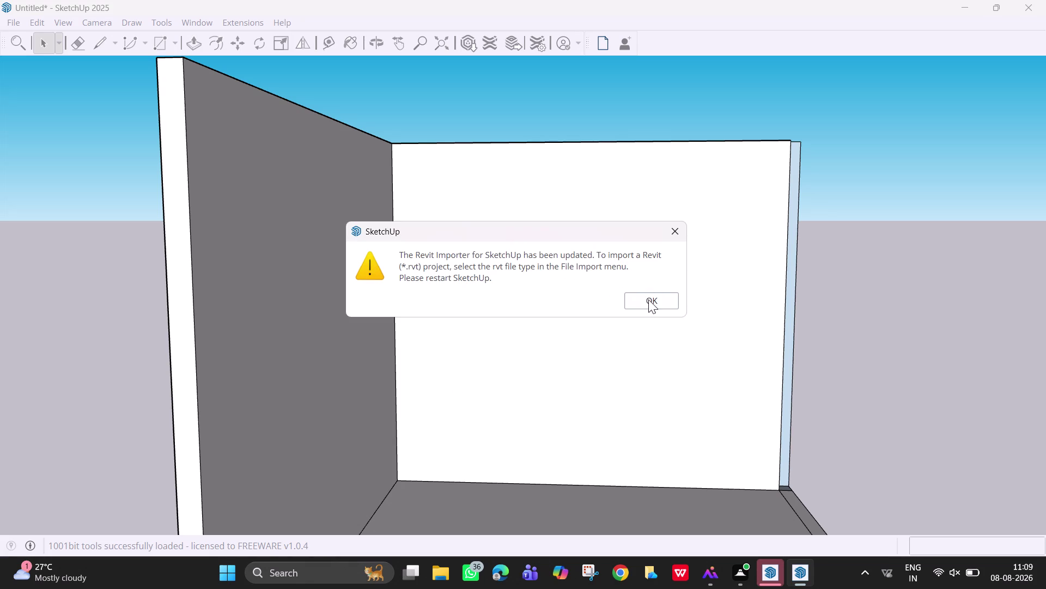
Decline the LibFredo6 download prompt and acknowledge the Revit Importer update notice.
click(662, 304)
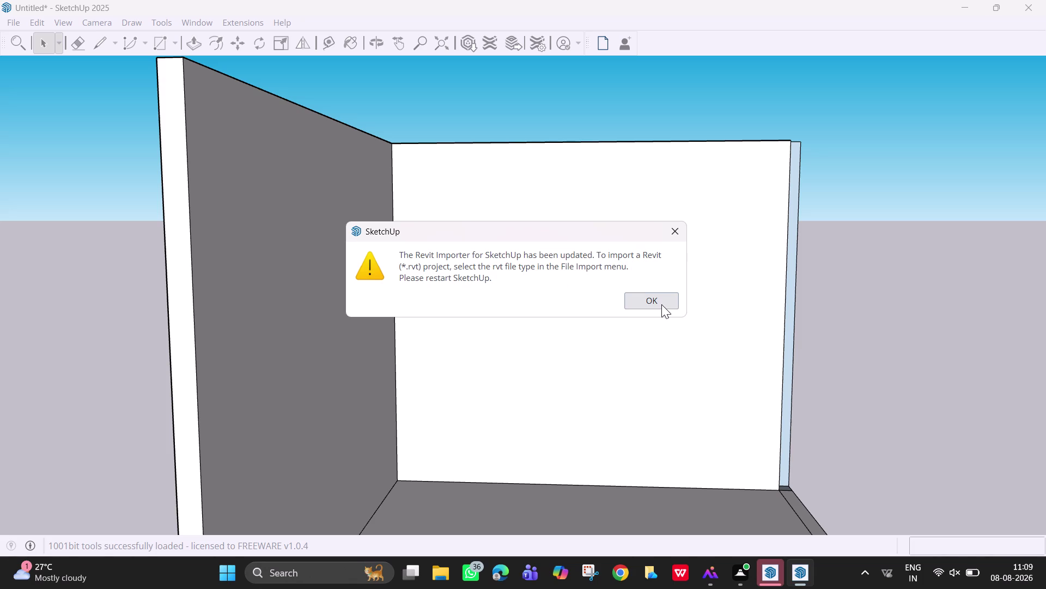
middle_drag(724, 281, 722, 382)
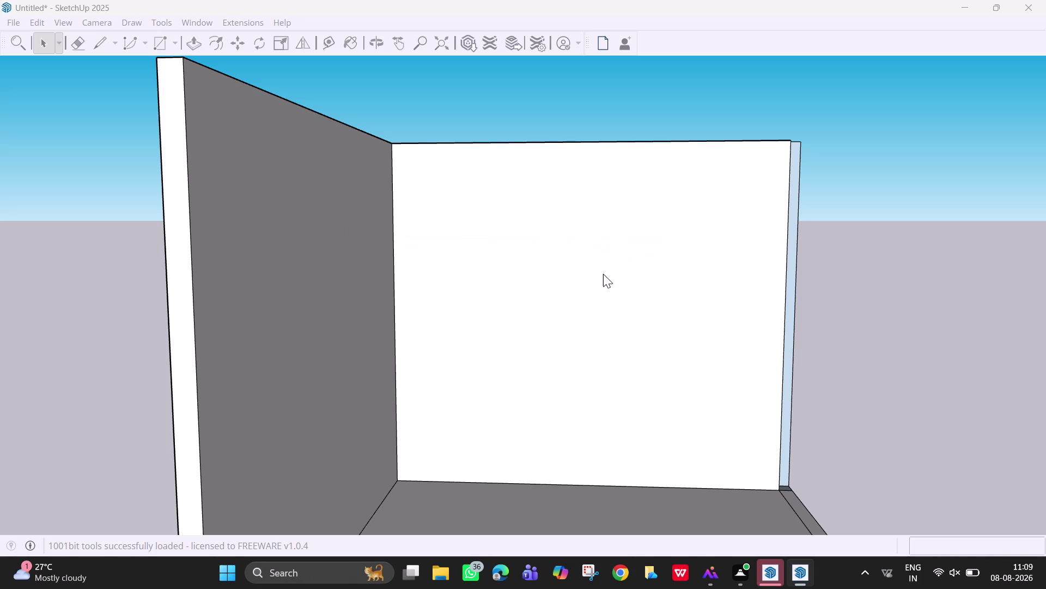
Orbit to face the back wall squarely and close the floating V-Ray Utilities toolbar.
scroll(down, 3)
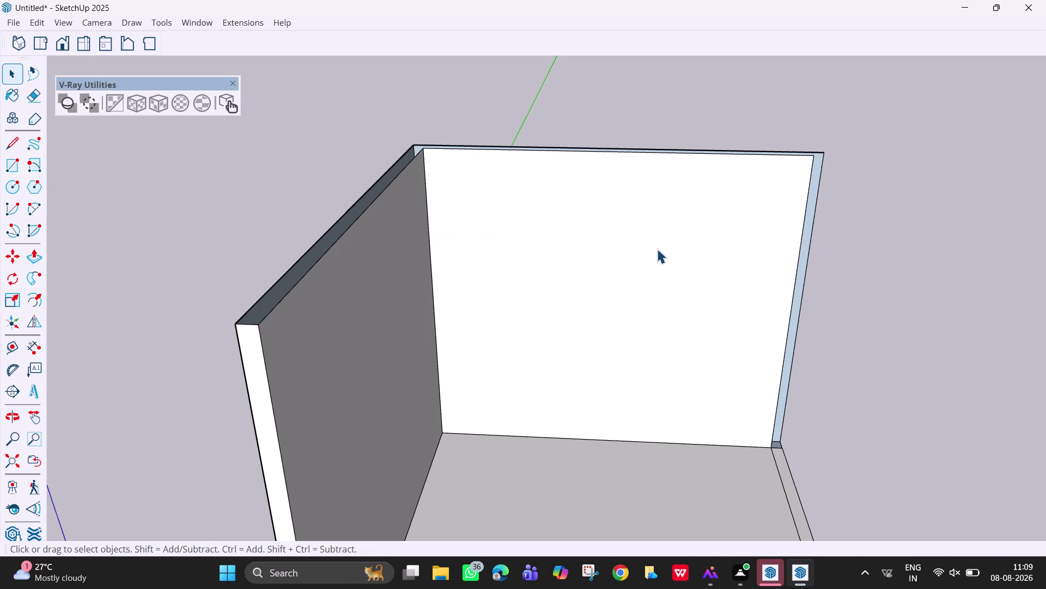
middle_drag(646, 323, 646, 244)
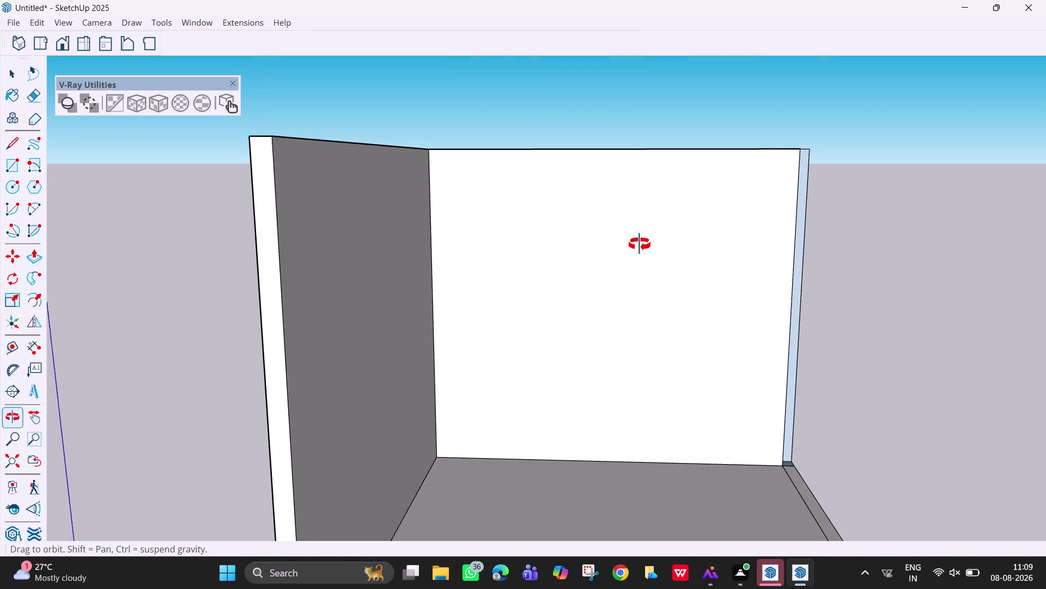
middle_drag(646, 244, 640, 244)
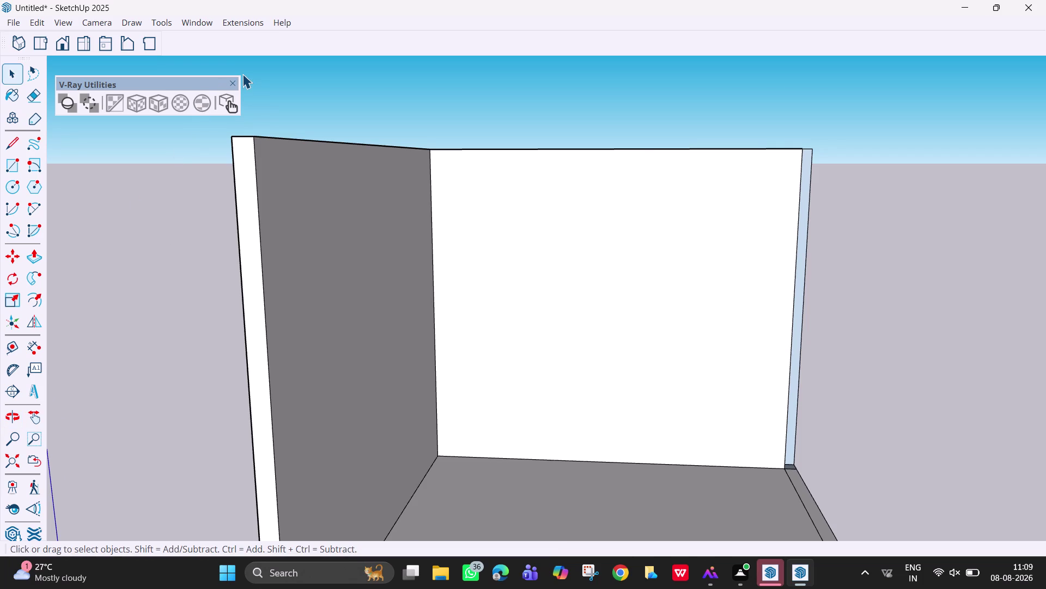
click(231, 82)
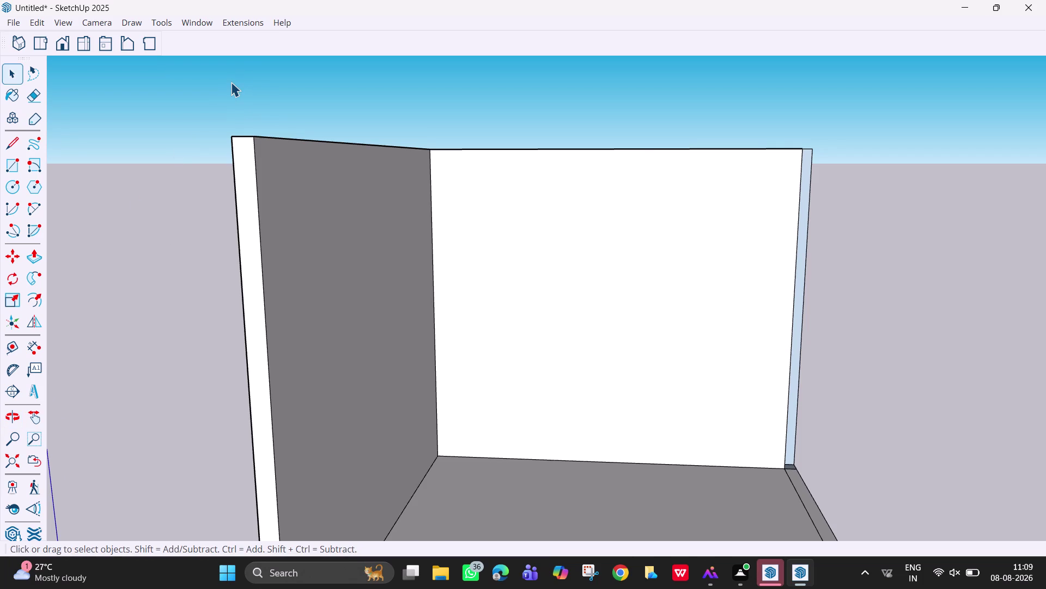
click(66, 22)
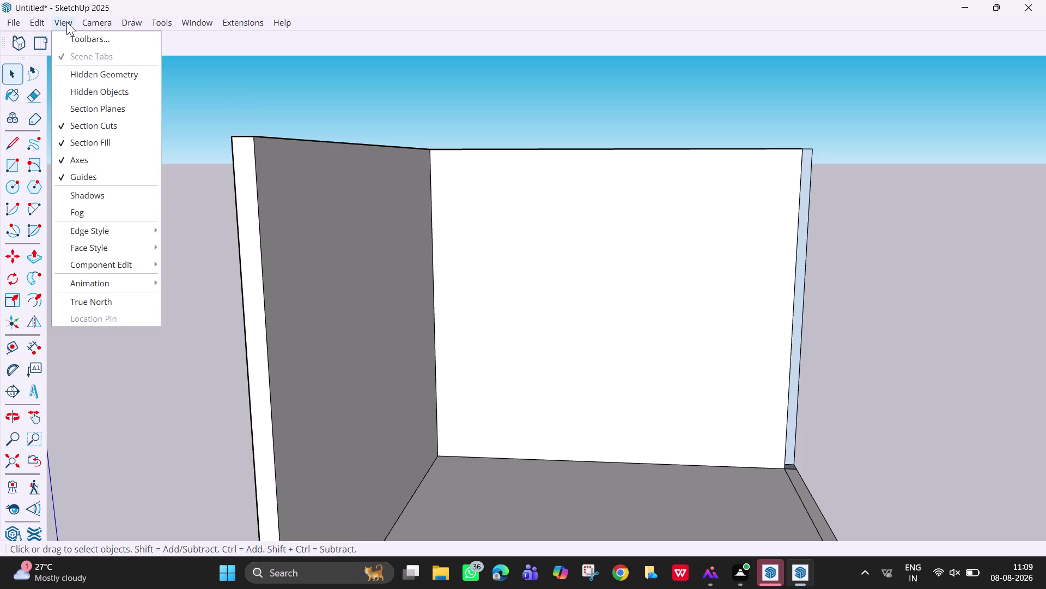
Uncheck Large Icons in the Toolbars dialog's Options so toolbars show small icons.
click(96, 45)
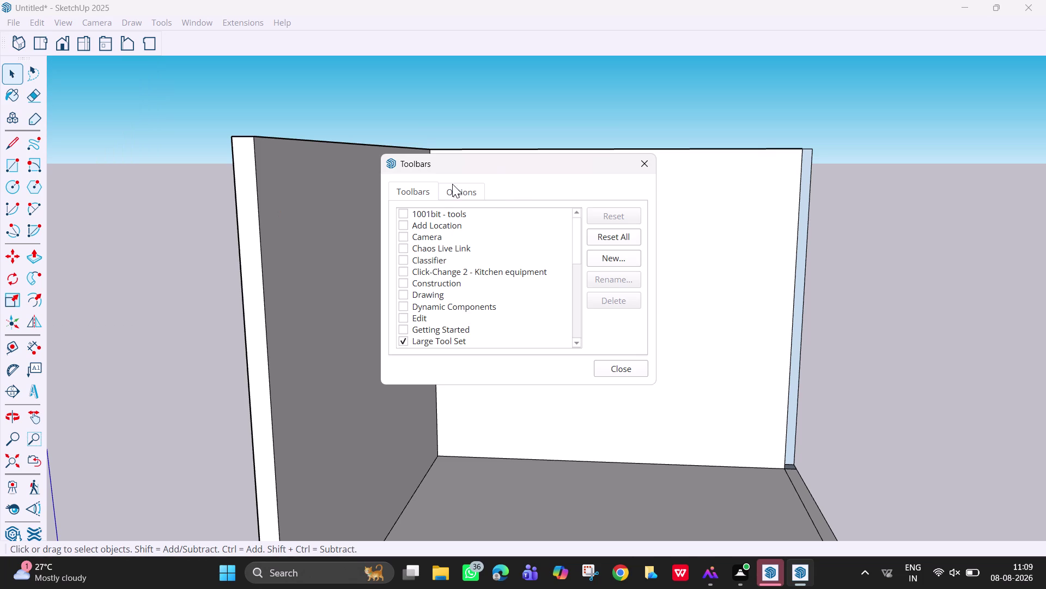
click(439, 185)
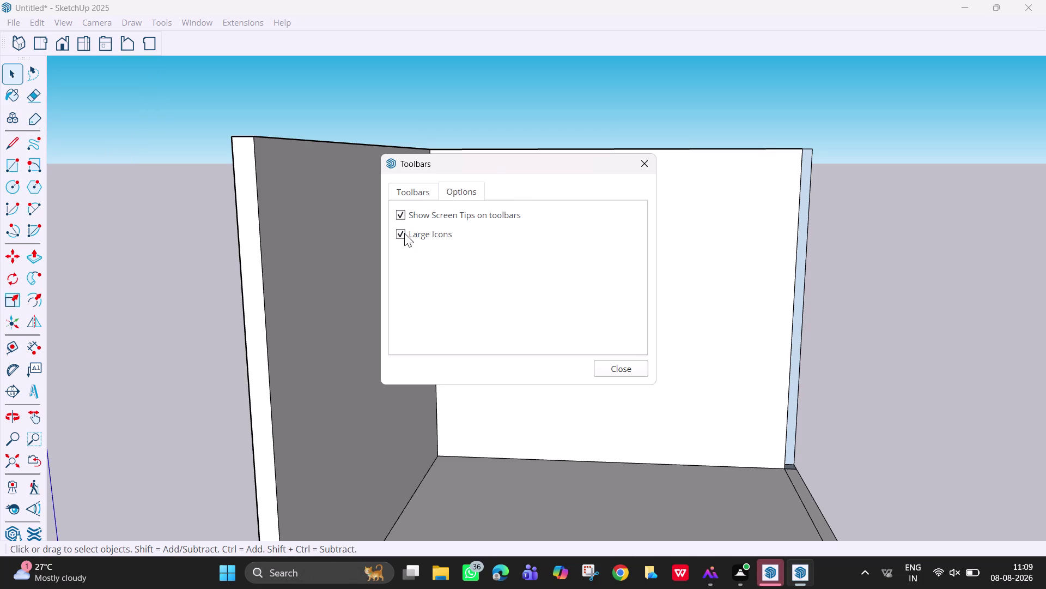
click(404, 232)
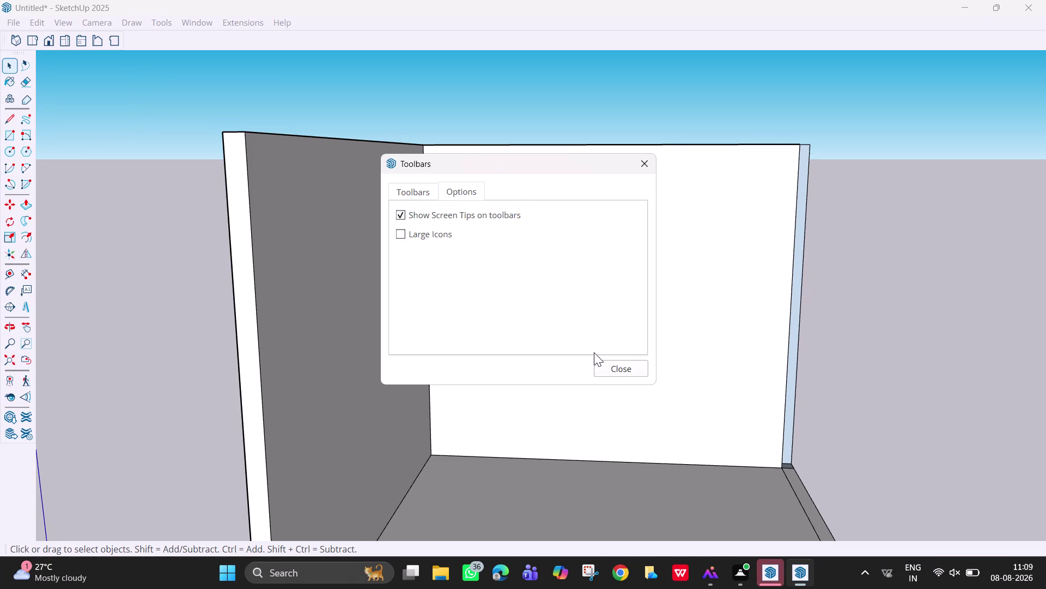
drag(622, 367, 631, 369)
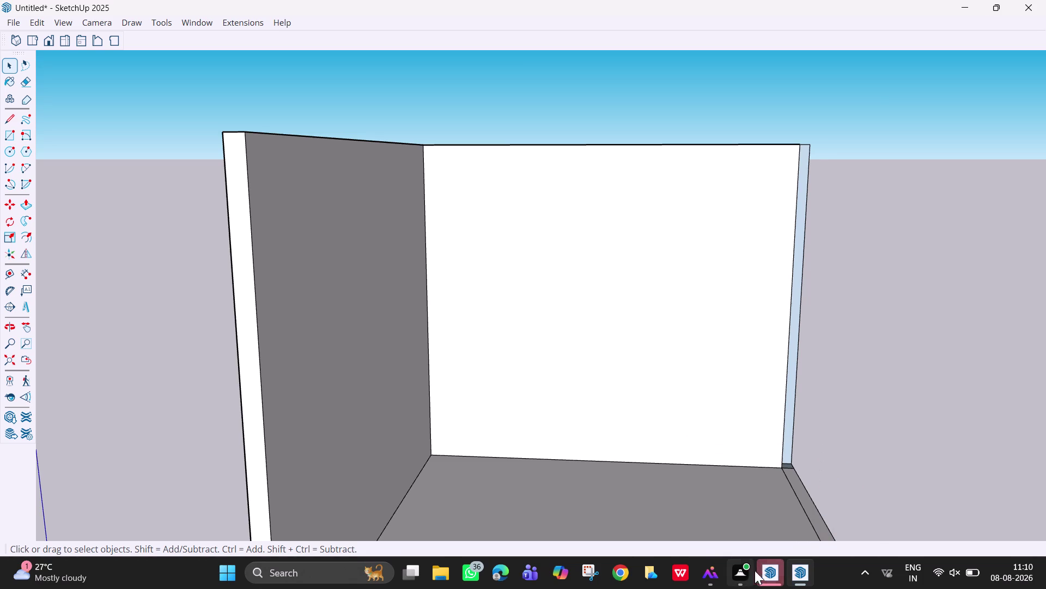
click(811, 456)
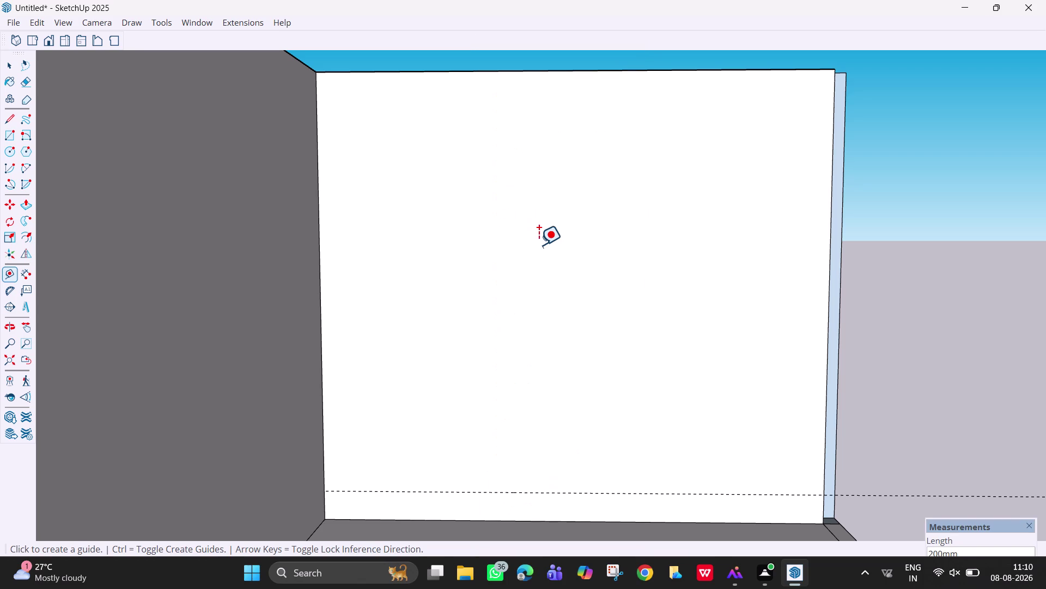
Reposition the Measurements box at the bottom of the window.
drag(992, 526, 998, 514)
click(998, 513)
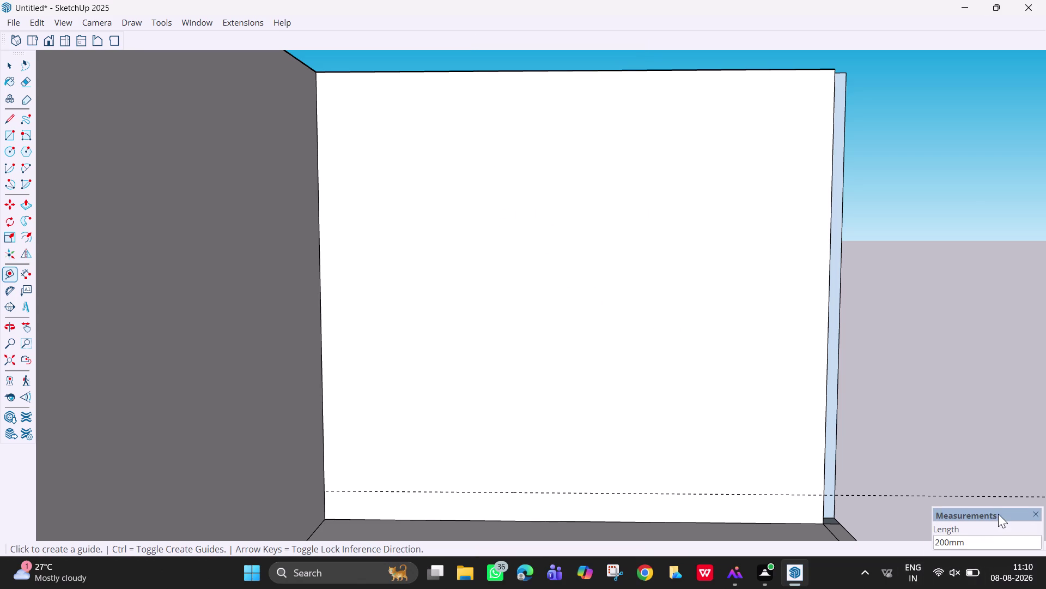
drag(930, 526, 854, 526)
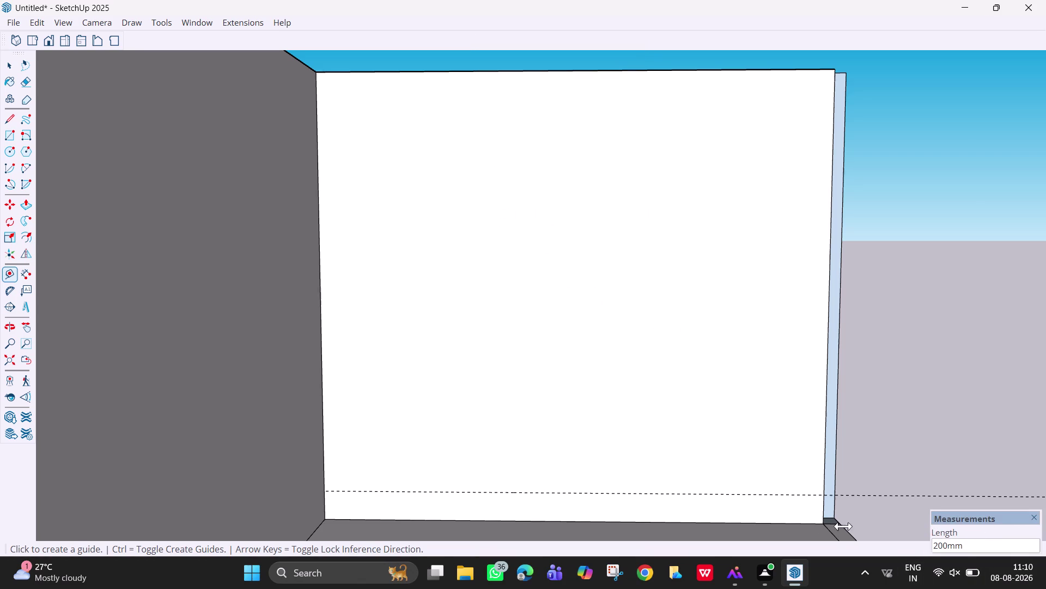
drag(854, 526, 797, 530)
drag(976, 514, 977, 519)
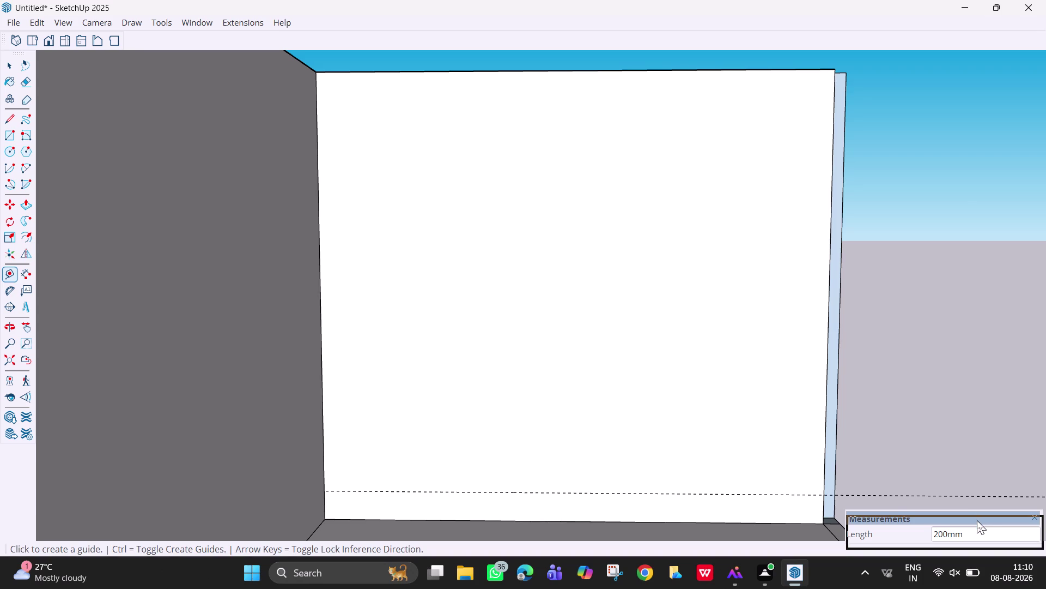
drag(977, 520, 978, 524)
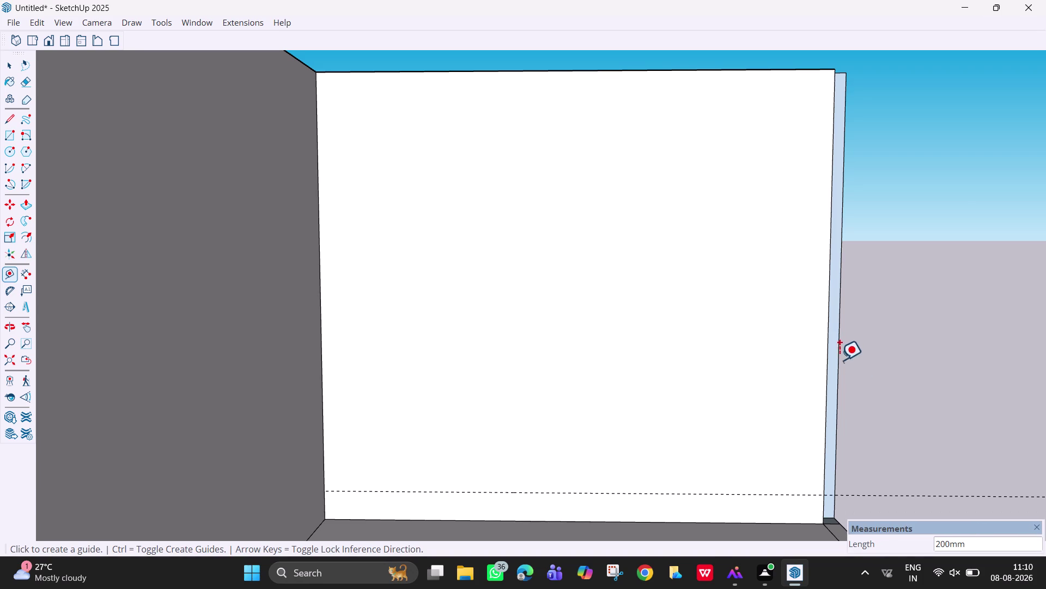
key(Escape)
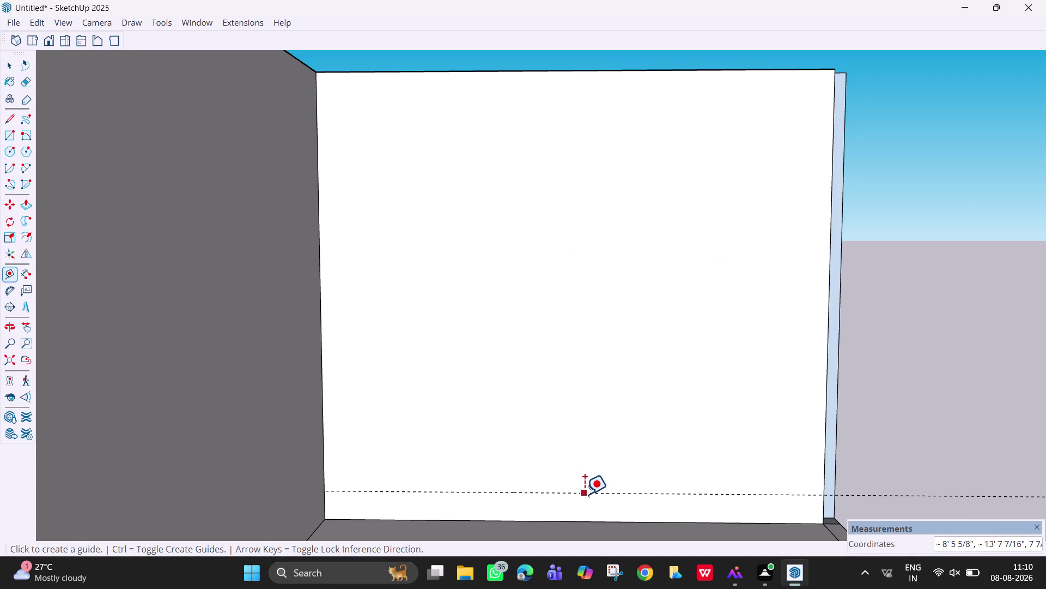
Erase the 200mm guide and place a new guide 150 mm above the bottom edge.
key(space)
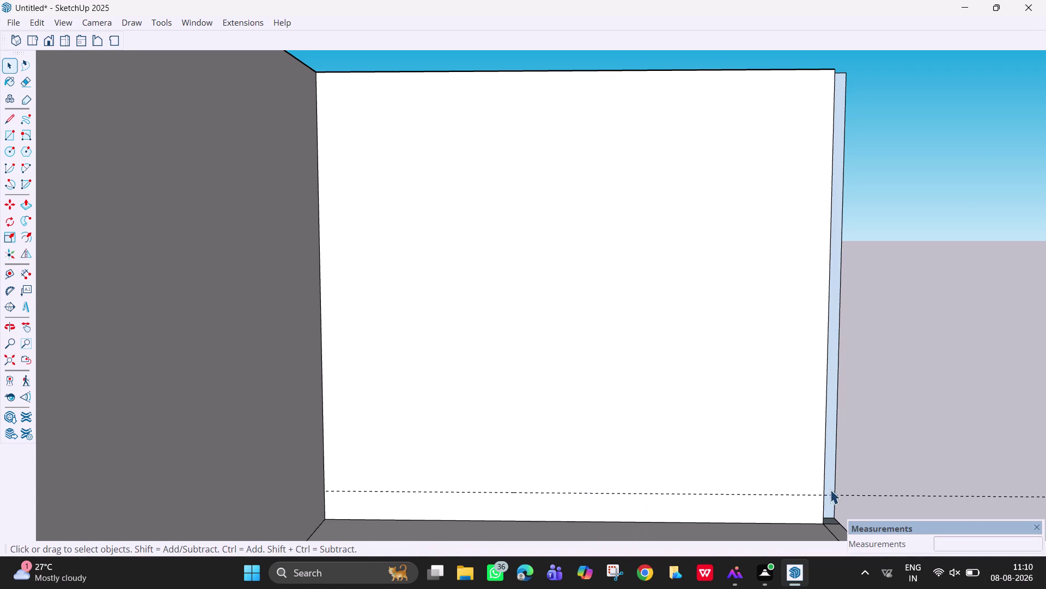
key(e)
drag(858, 498, 887, 458)
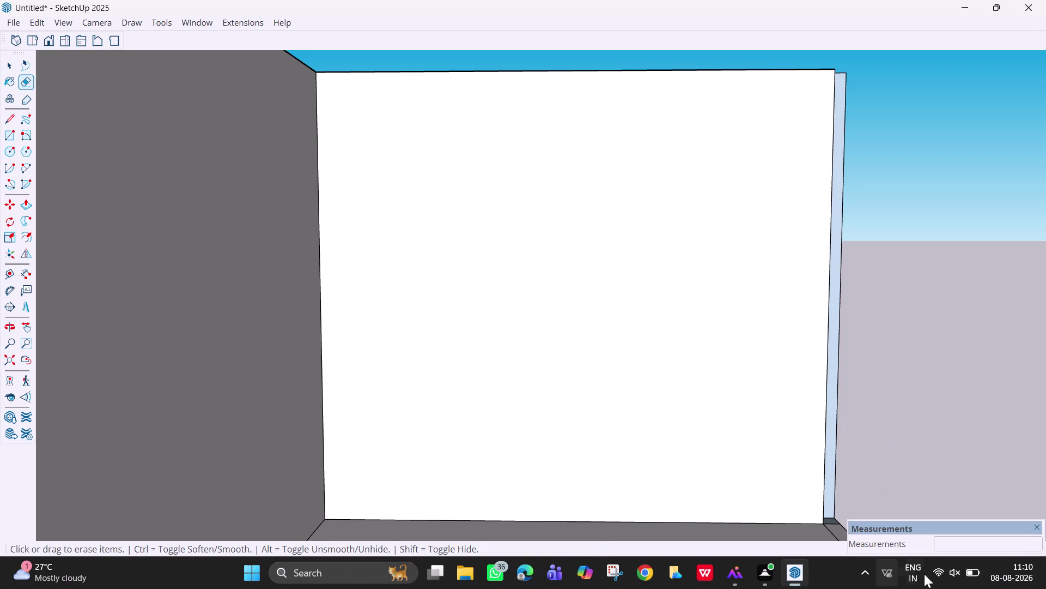
key(t)
click(630, 519)
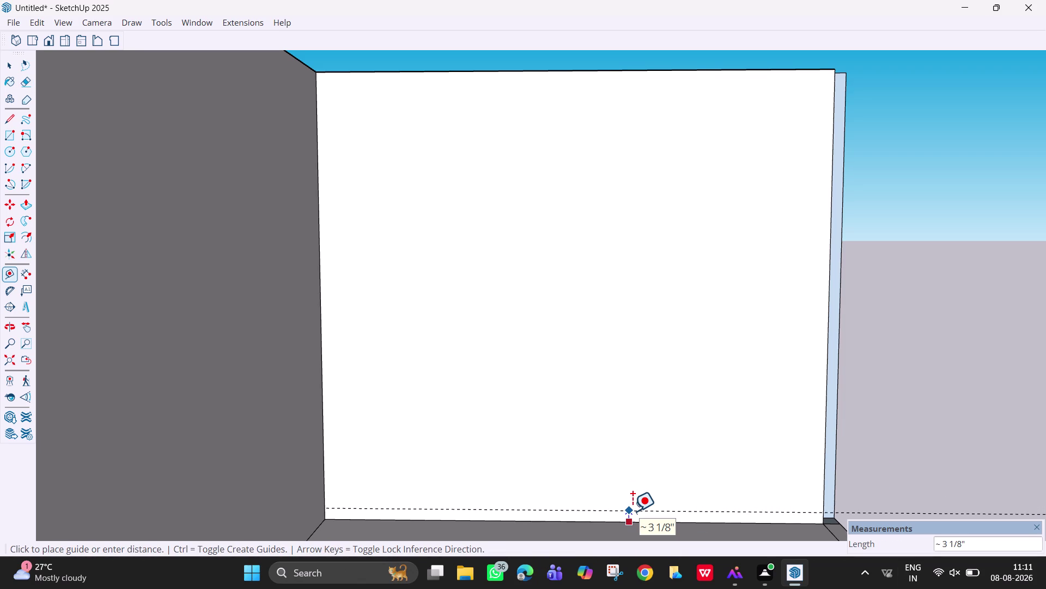
text(150)
text(mm)
key(Return)
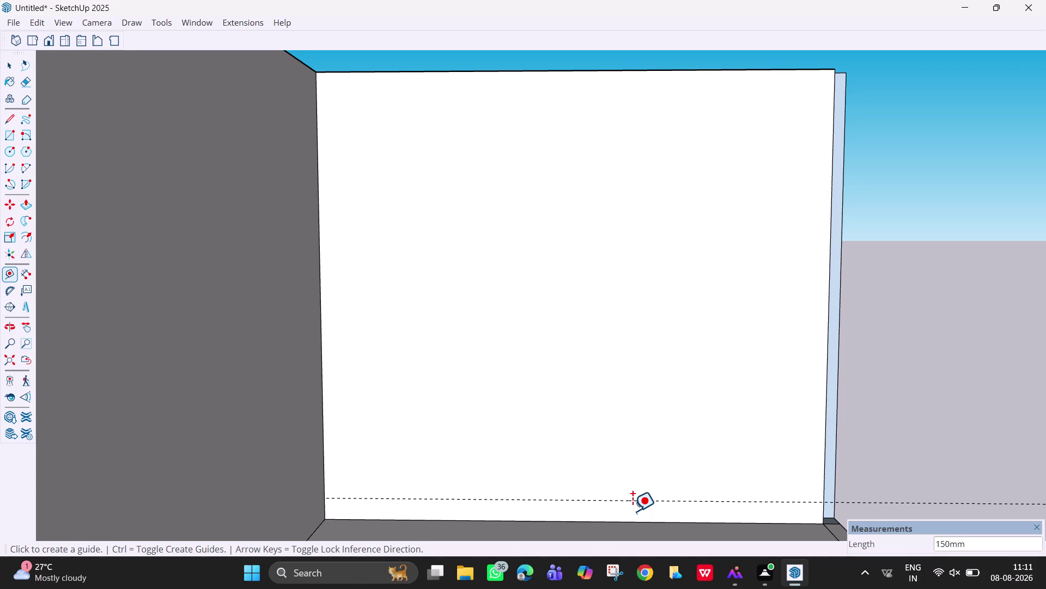
scroll(down, 3)
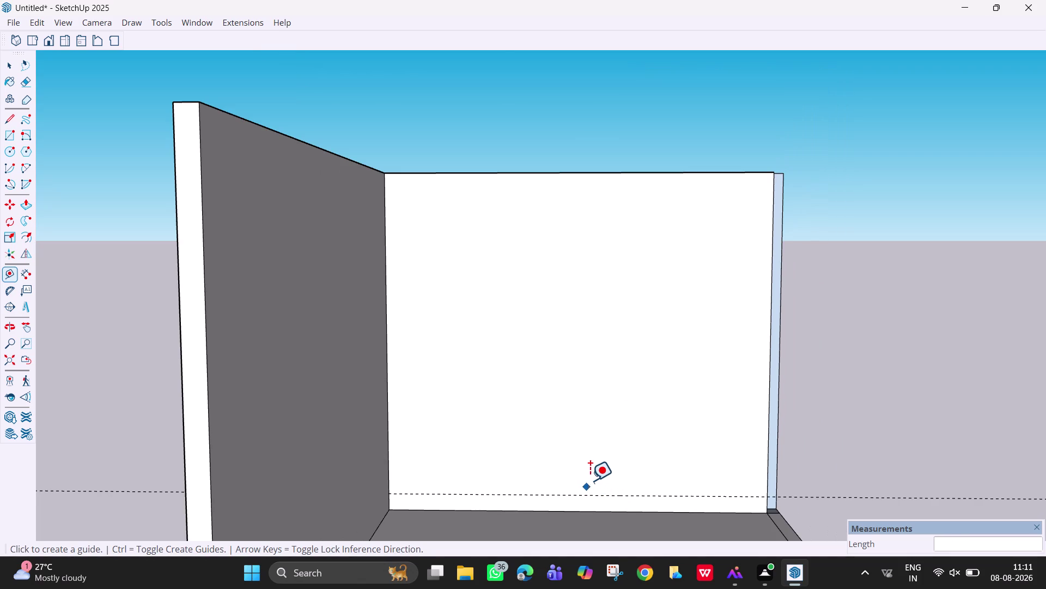
Erase the 150 mm guide and add guides at 100 mm and 50 mm above that.
key(Escape)
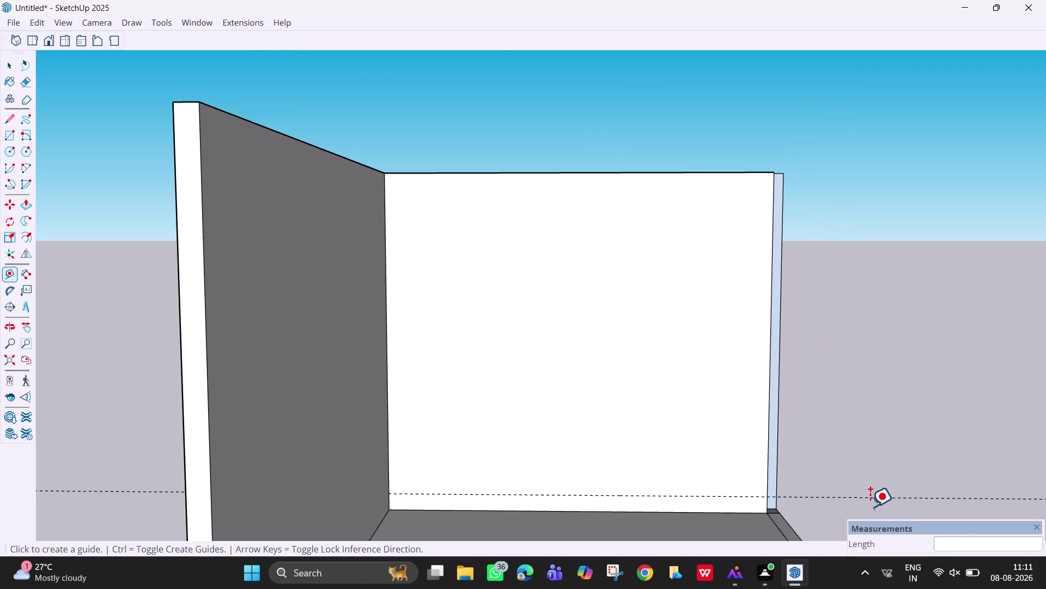
key(e)
drag(868, 491, 874, 503)
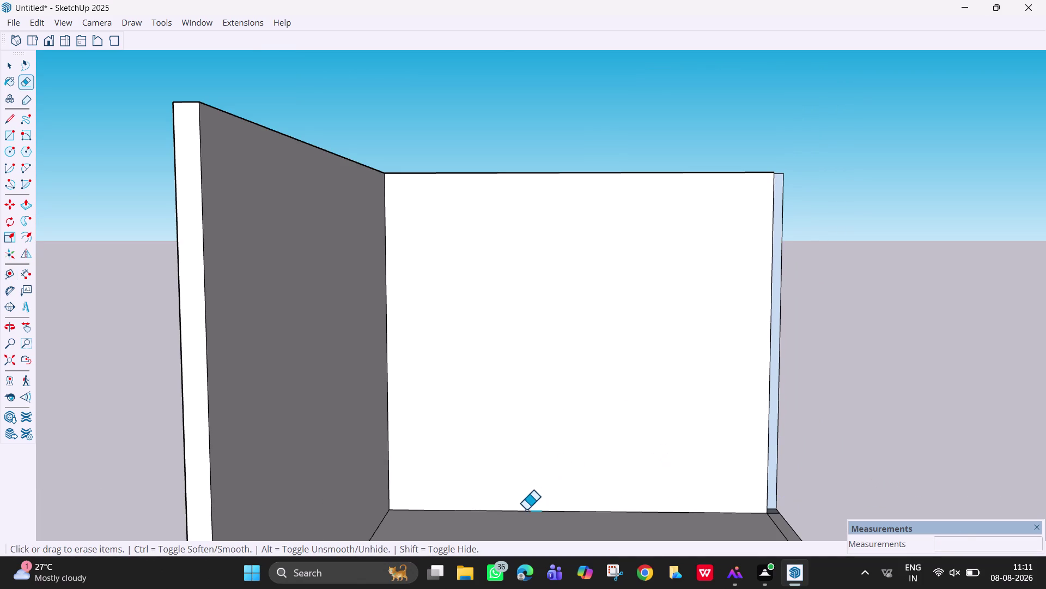
key(t)
click(549, 512)
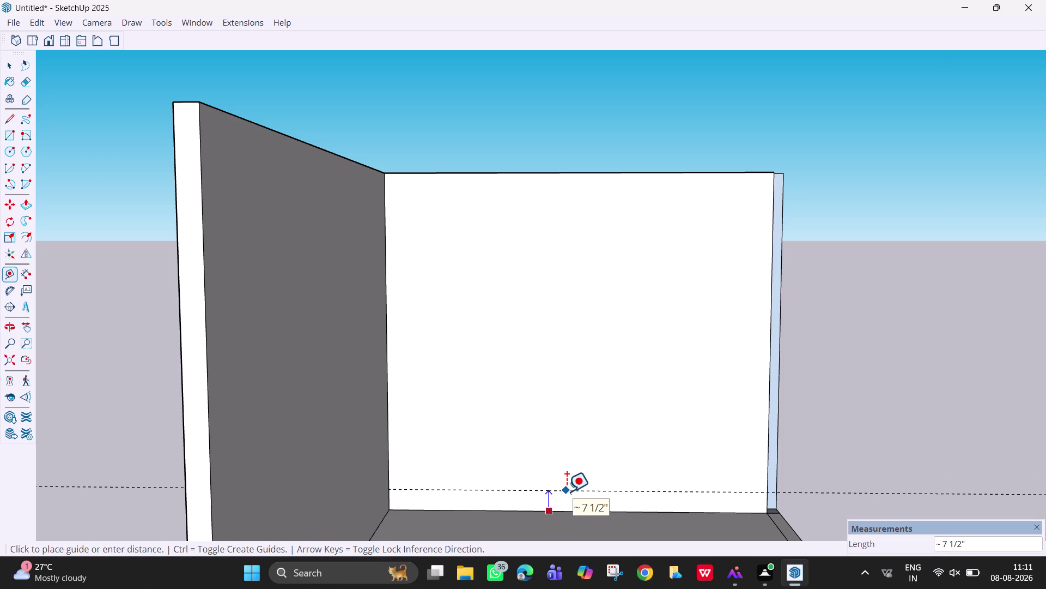
text(100)
text(mm)
key(Return)
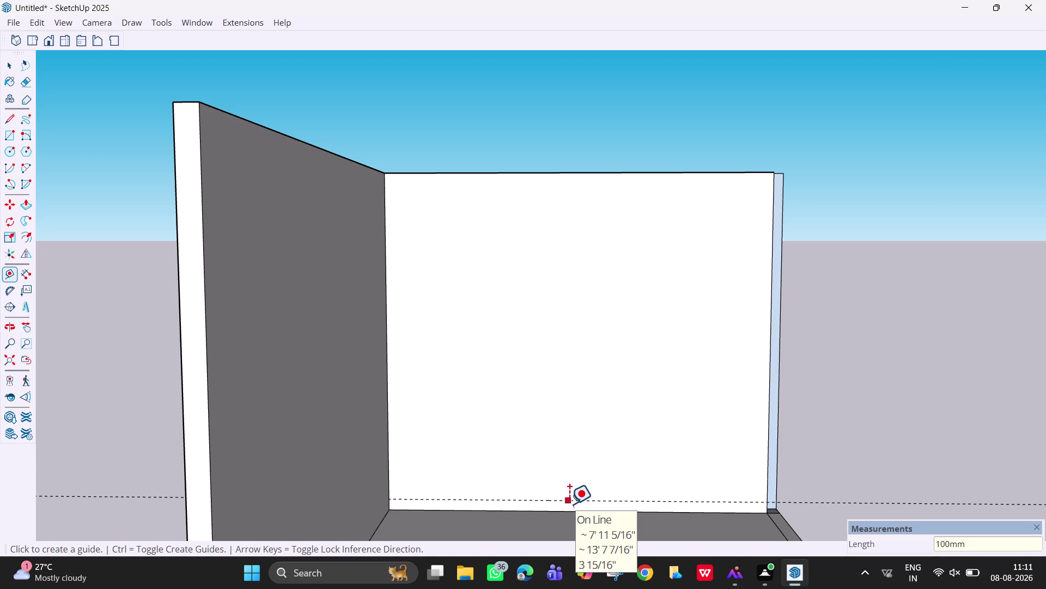
click(569, 503)
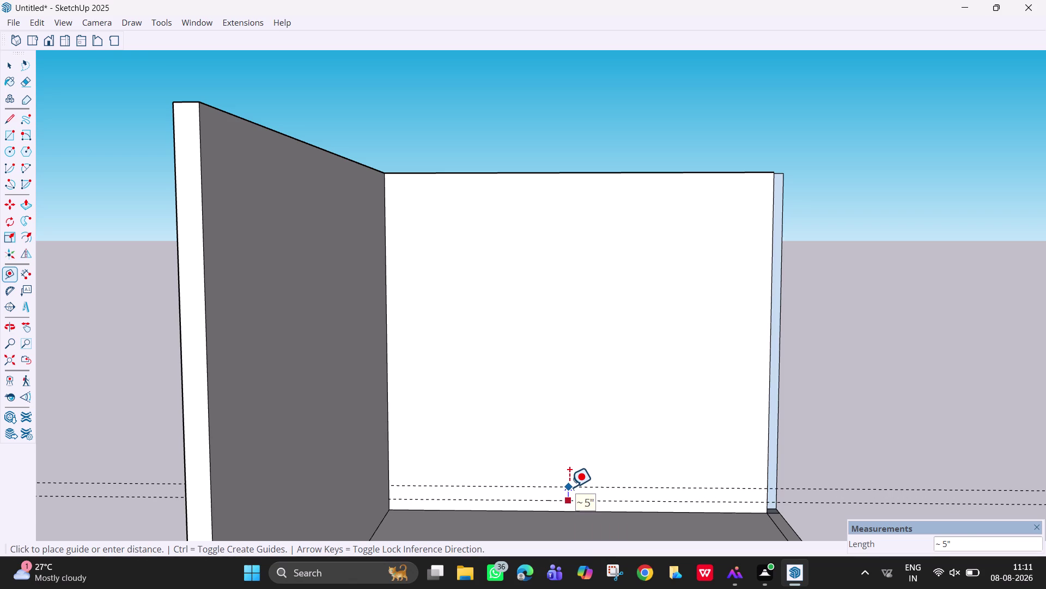
text(50mm)
key(Return)
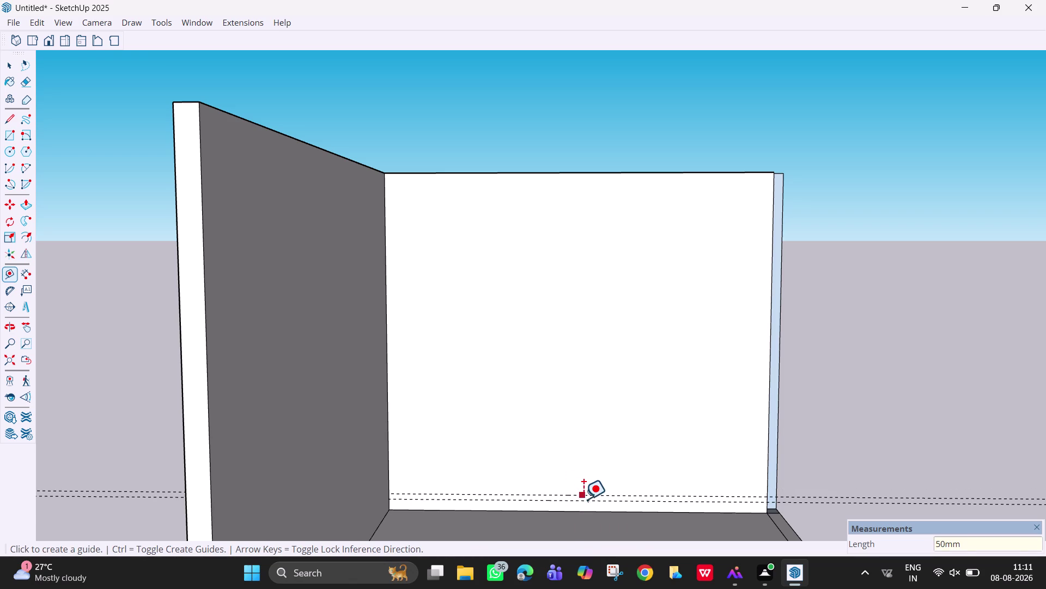
Add a guide 2' above the low pair and another 50 mm above it.
click(577, 495)
text(2)
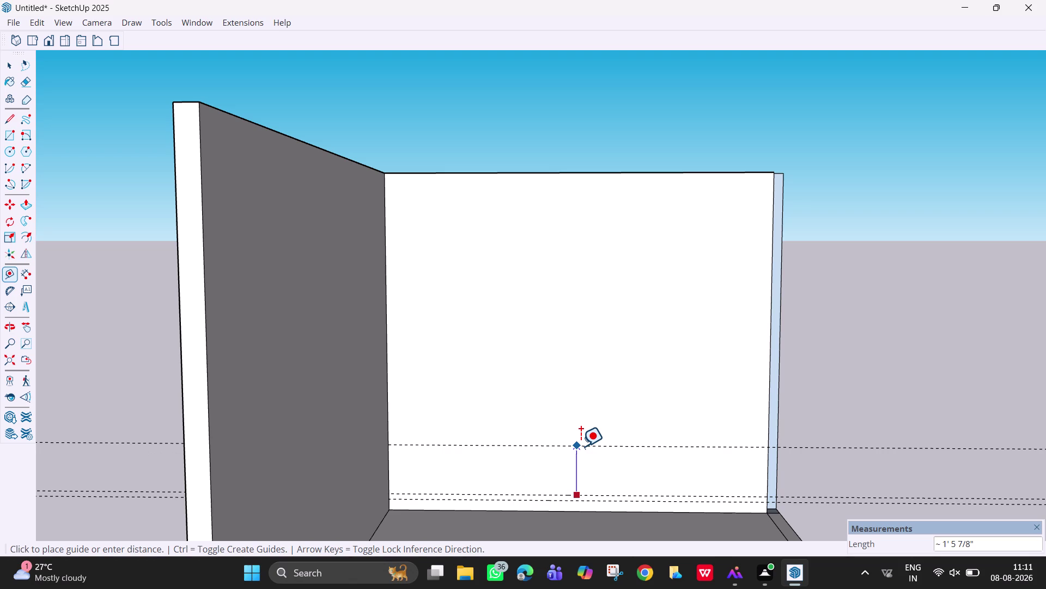
text(')
key(Return)
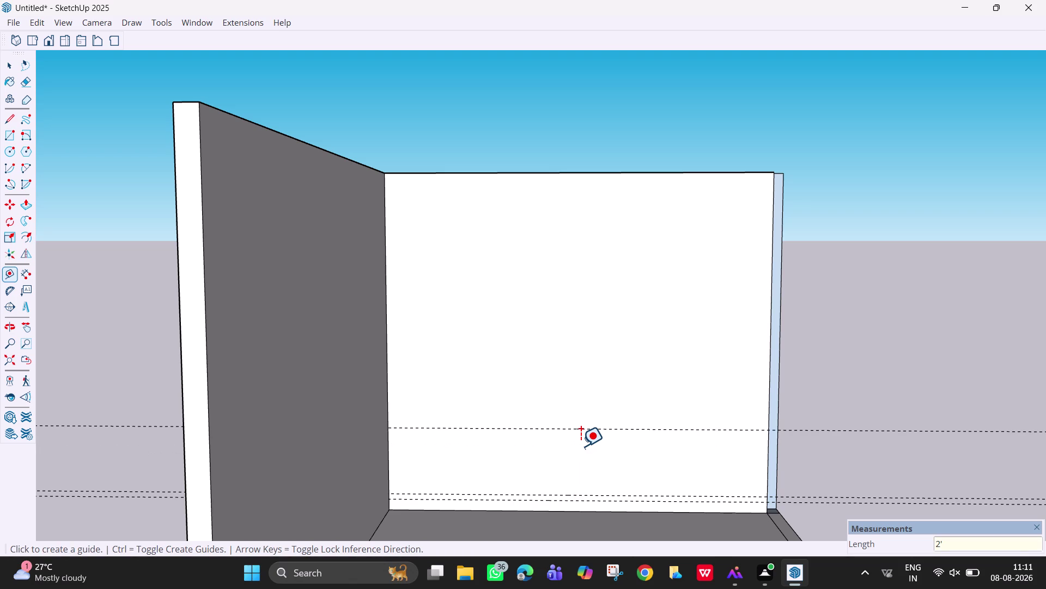
click(581, 427)
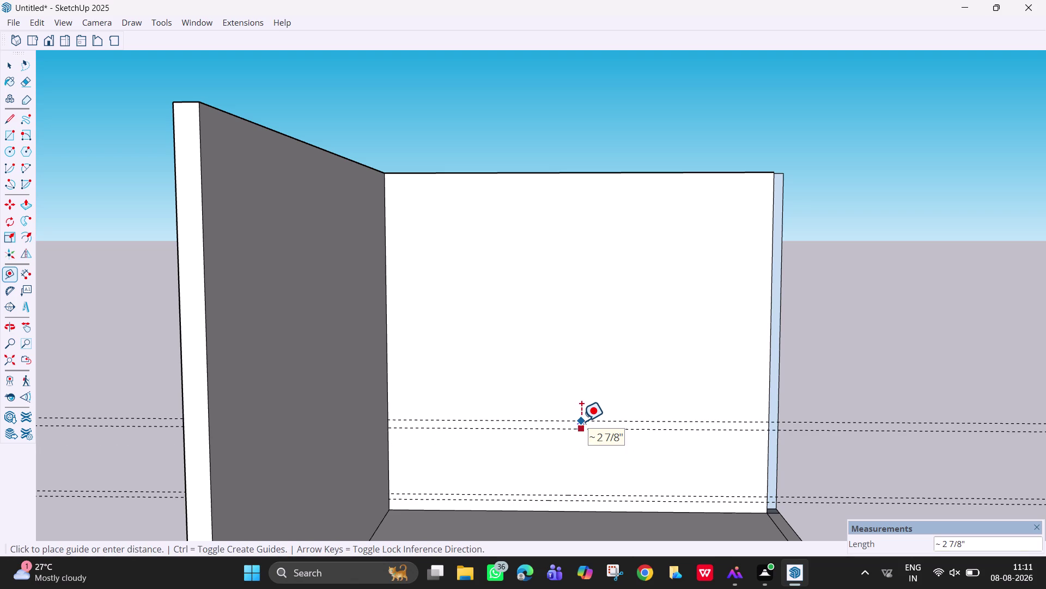
text(50)
text(mm)
key(Return)
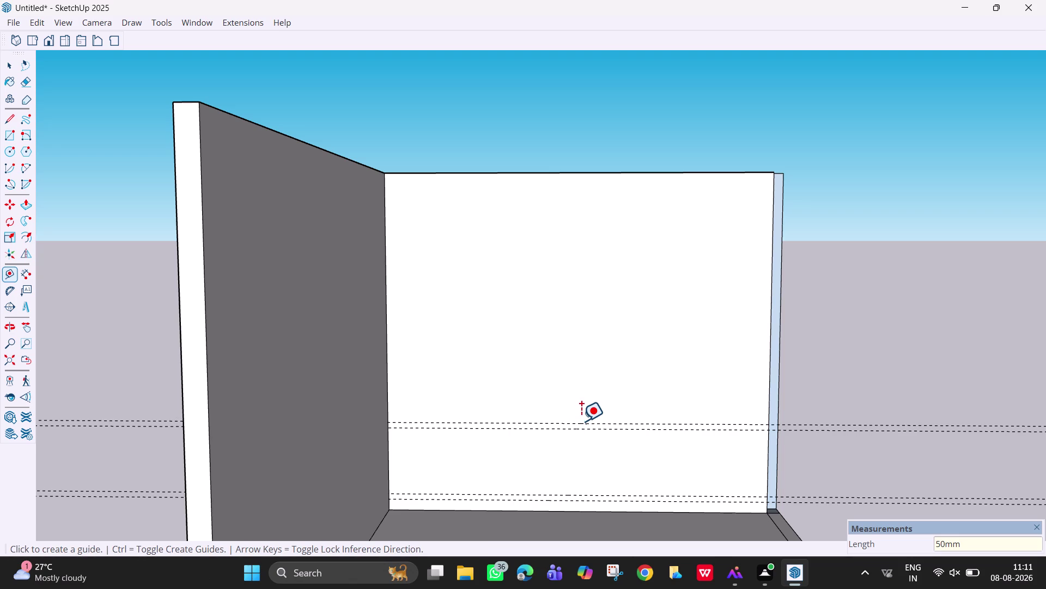
scroll(down, 3)
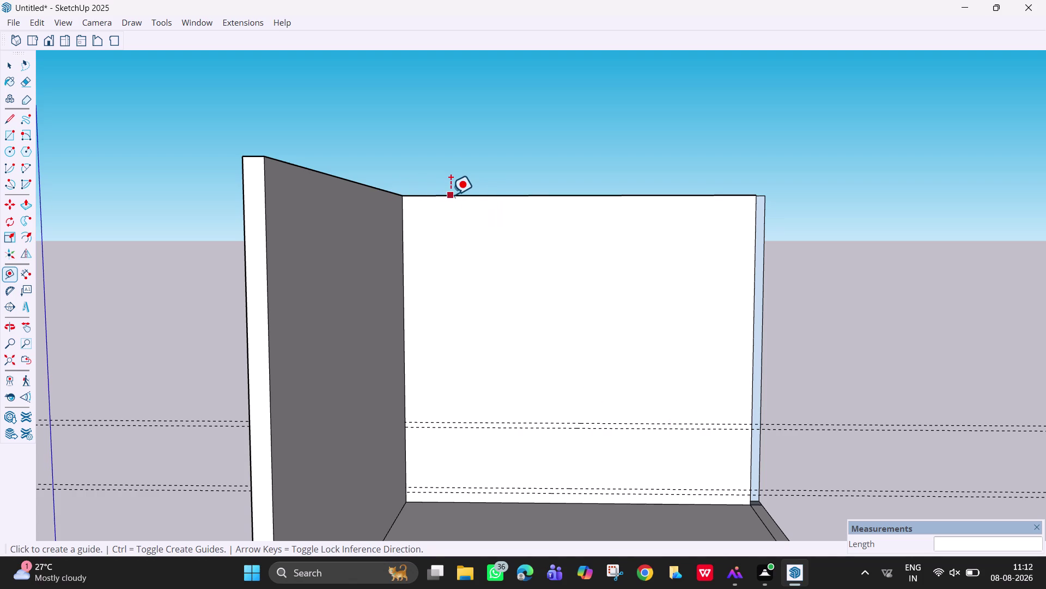
Place vertical guides 3' from the back wall's left edge and 5' beyond that.
click(406, 248)
text(3)
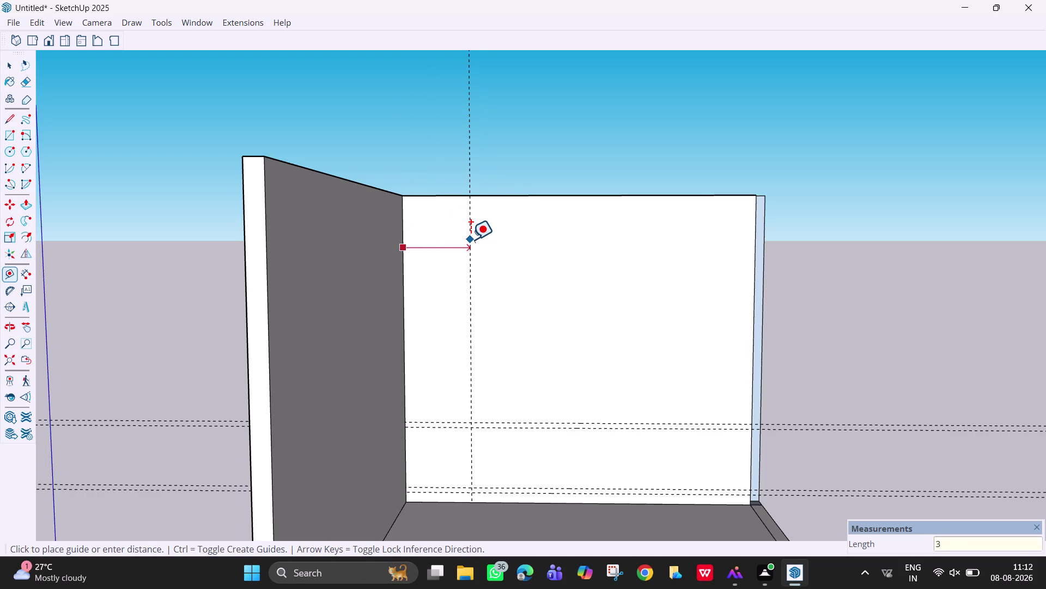
text(')
key(Return)
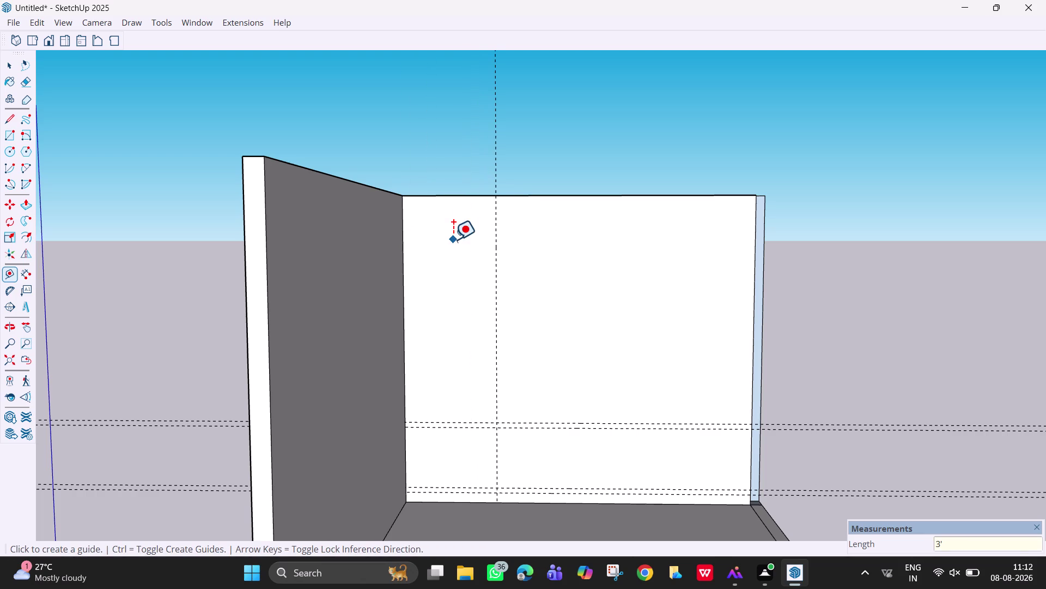
click(494, 225)
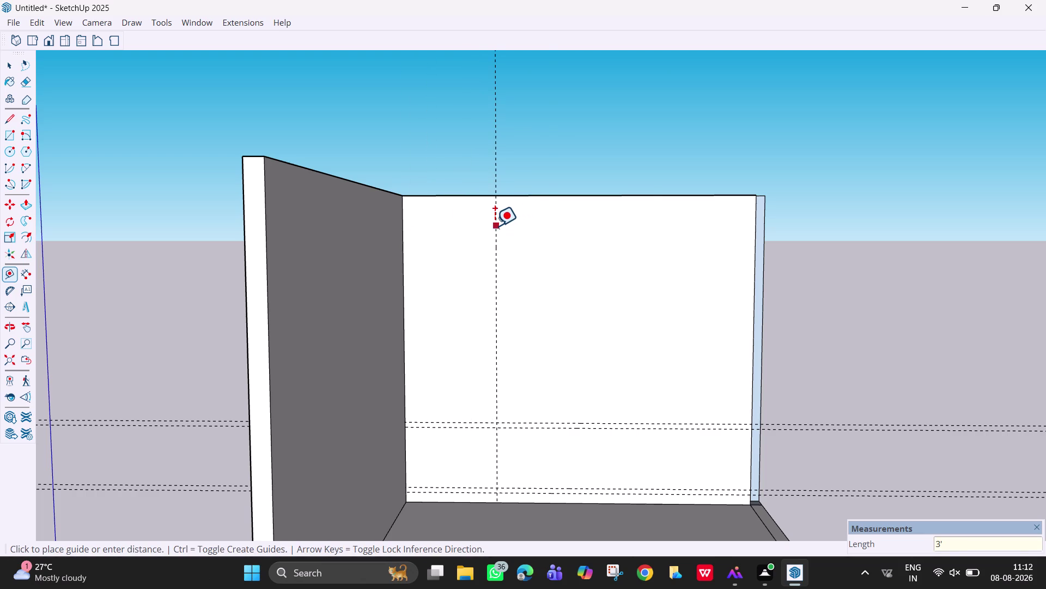
text(5)
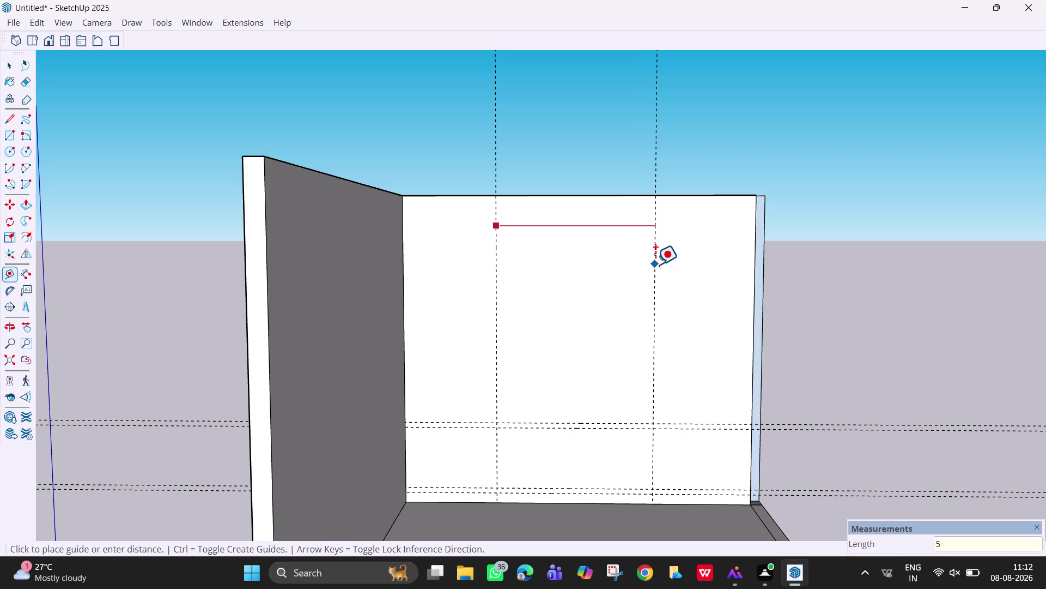
text(')
key(Return)
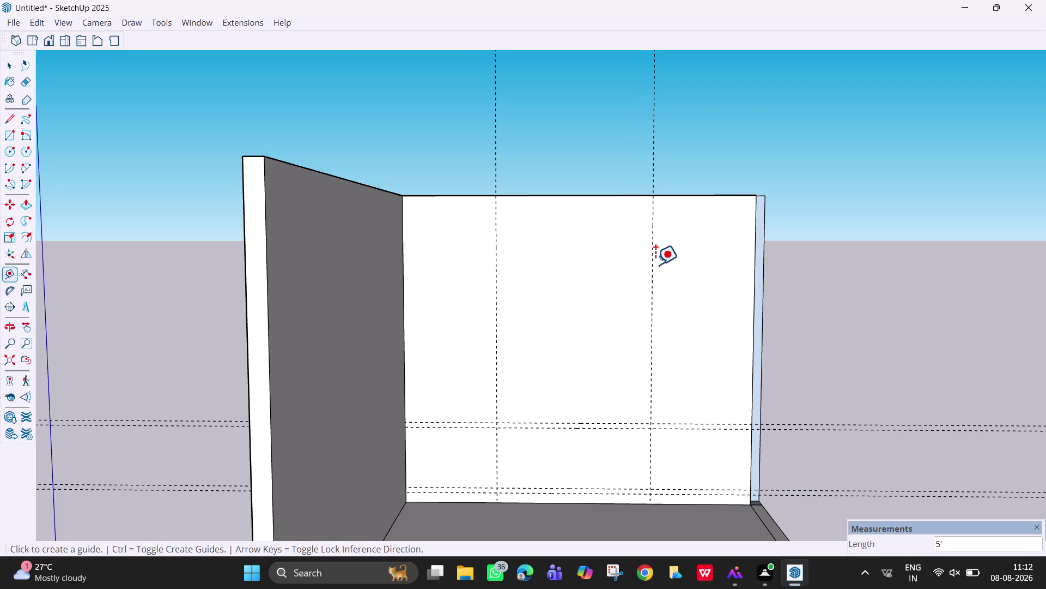
Erase the 5' vertical guide, keeping only the 3' one.
key(e)
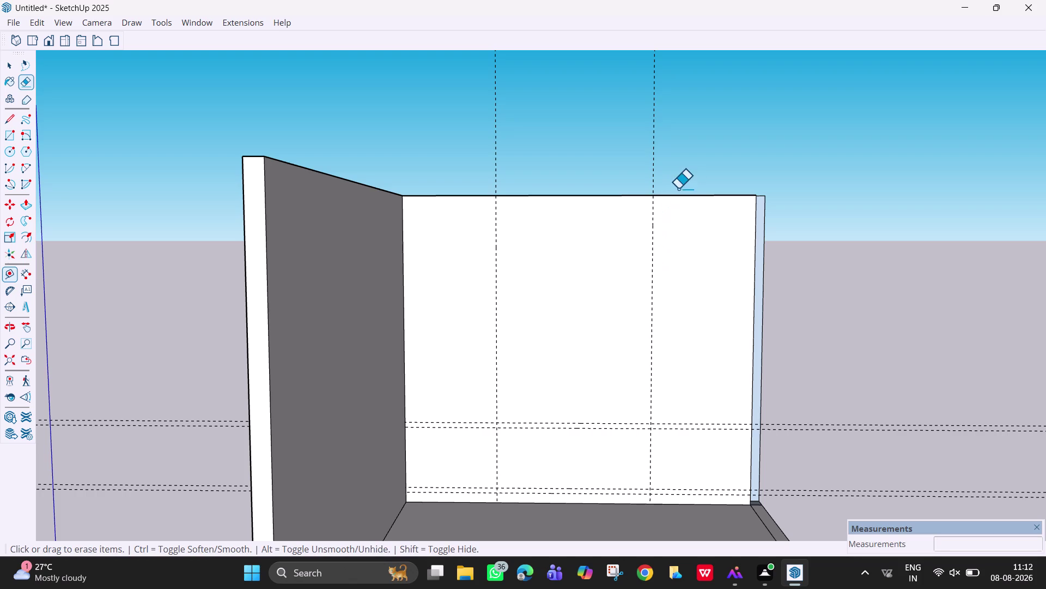
drag(679, 188, 647, 174)
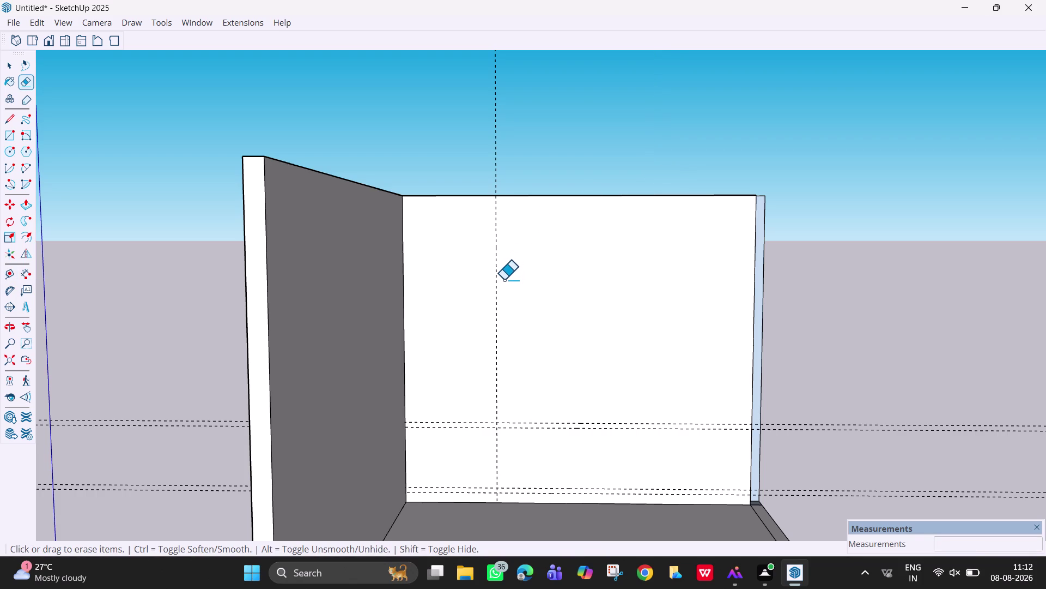
key(Escape)
Offset vertical guides 1' and 6' to the right of the 3' guide.
key(t)
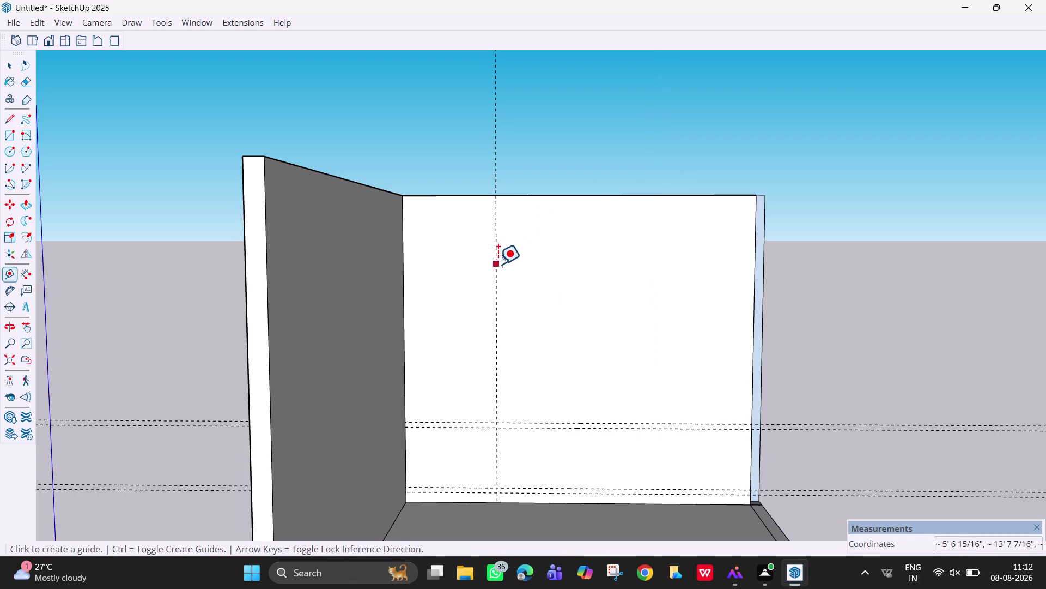
click(498, 263)
text(1)
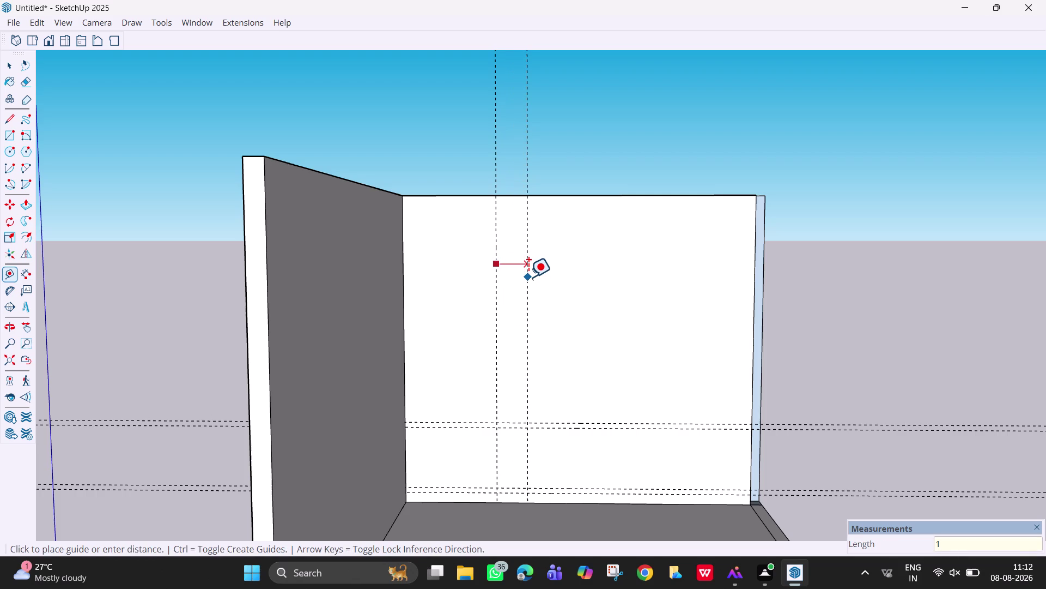
text(')
key(Return)
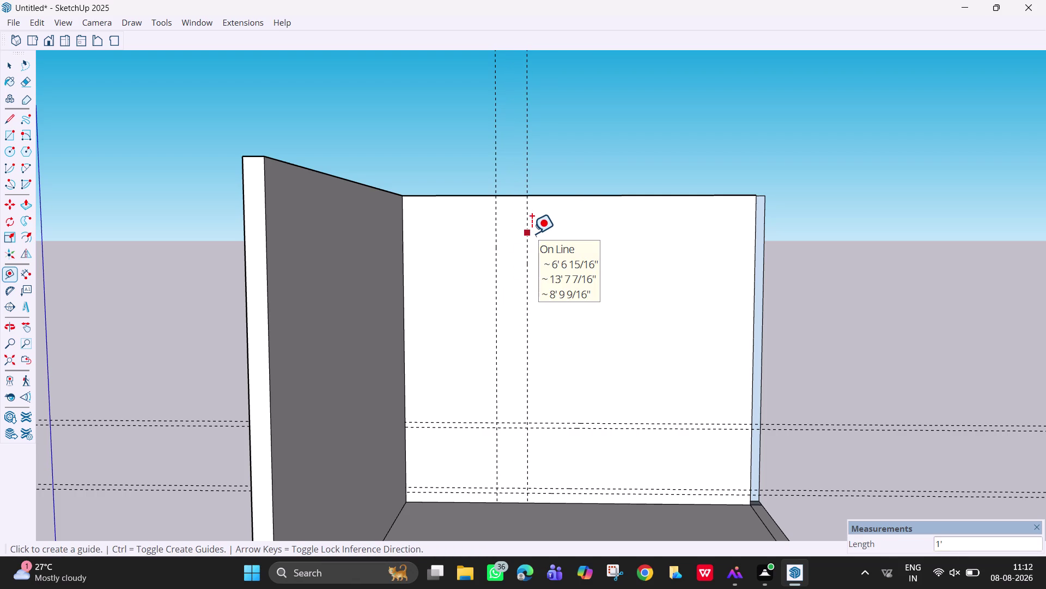
click(497, 242)
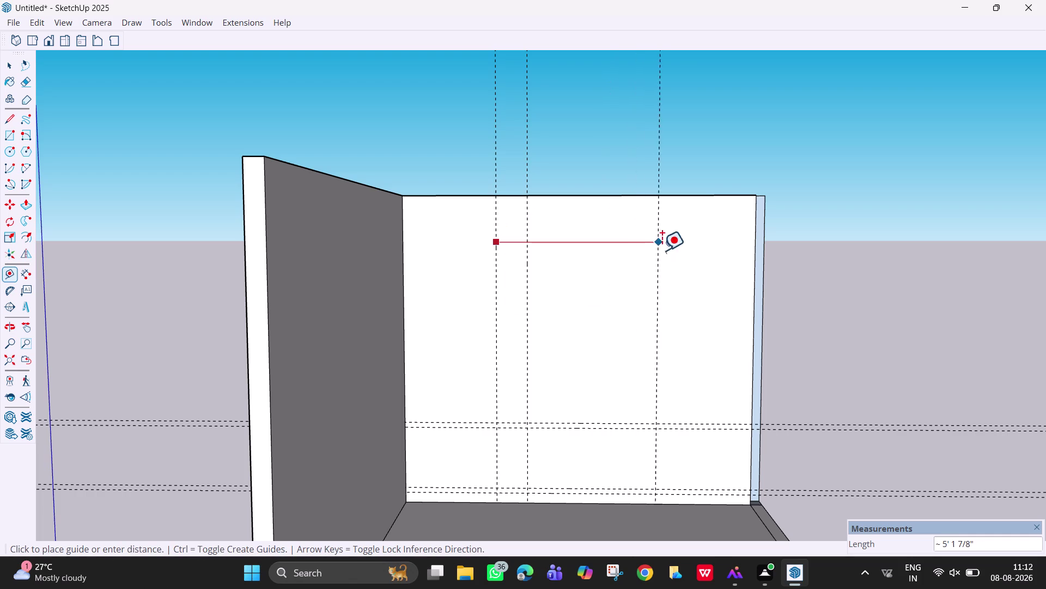
text(6')
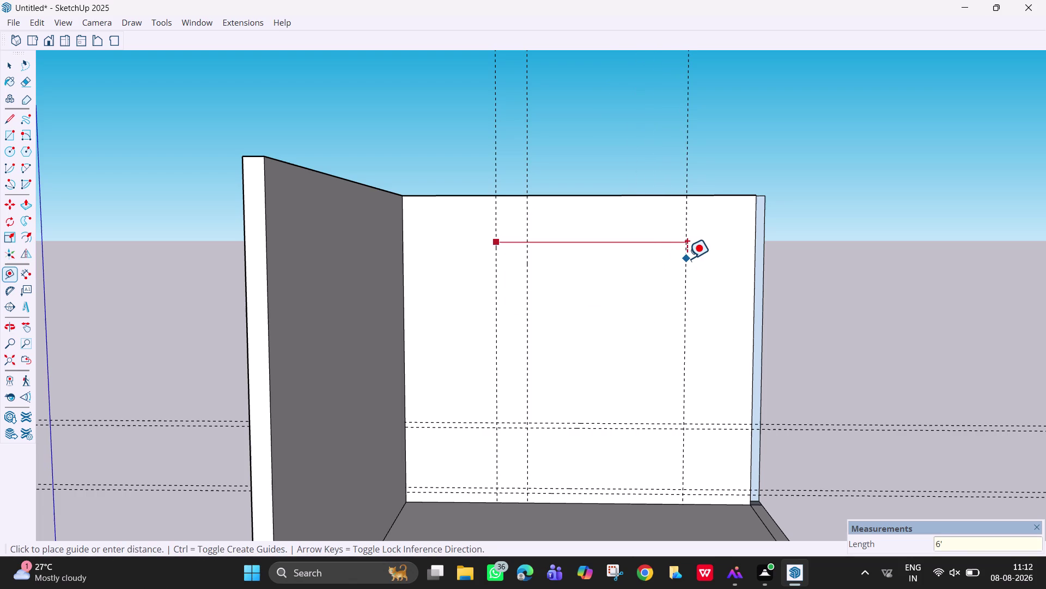
key(Return)
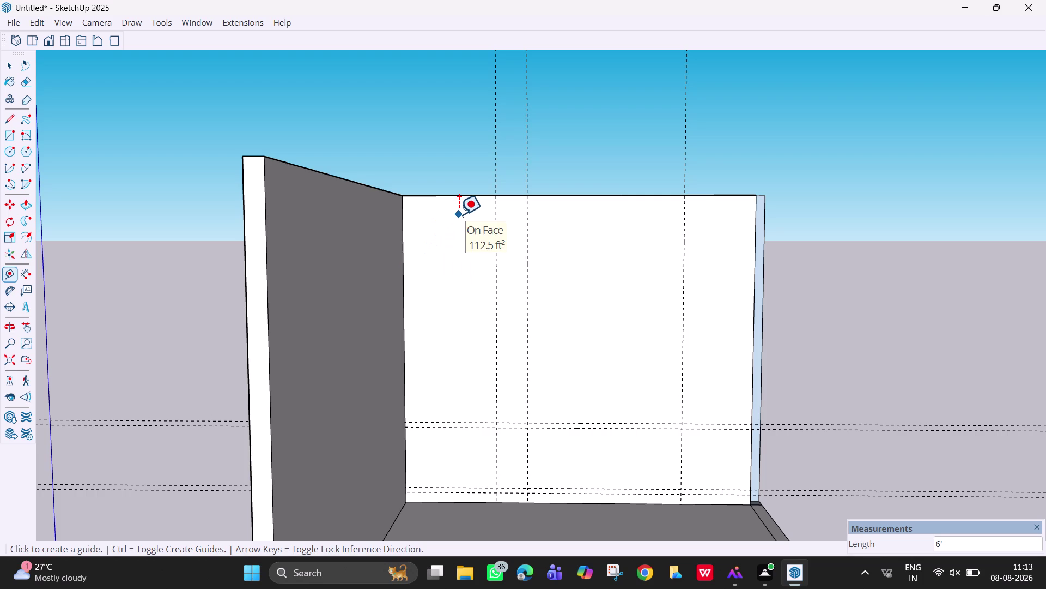
click(513, 419)
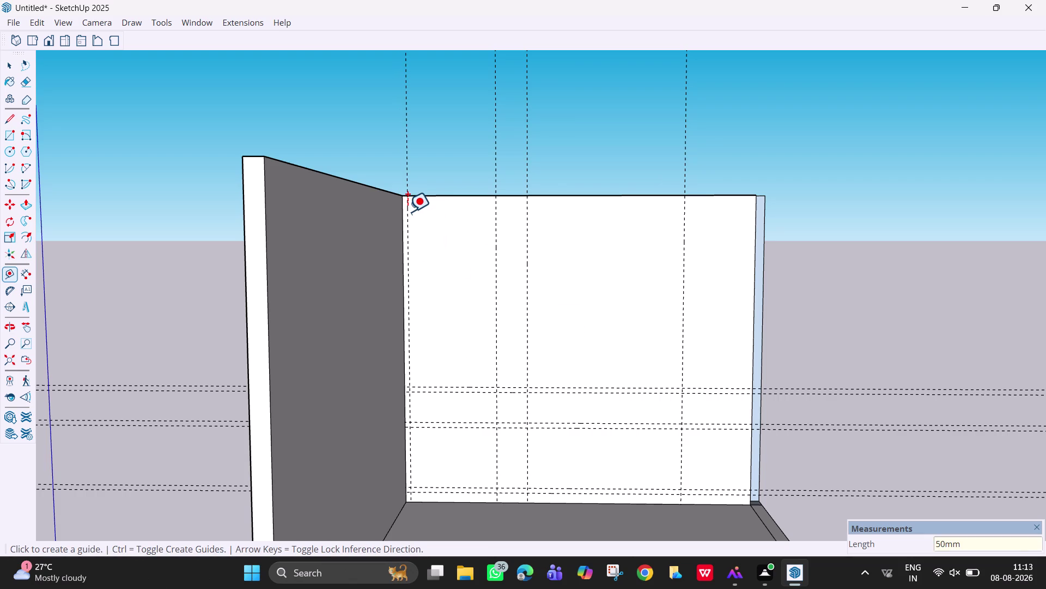
Place a vertical guide 50 mm inside the back wall's left edge.
key(Escape)
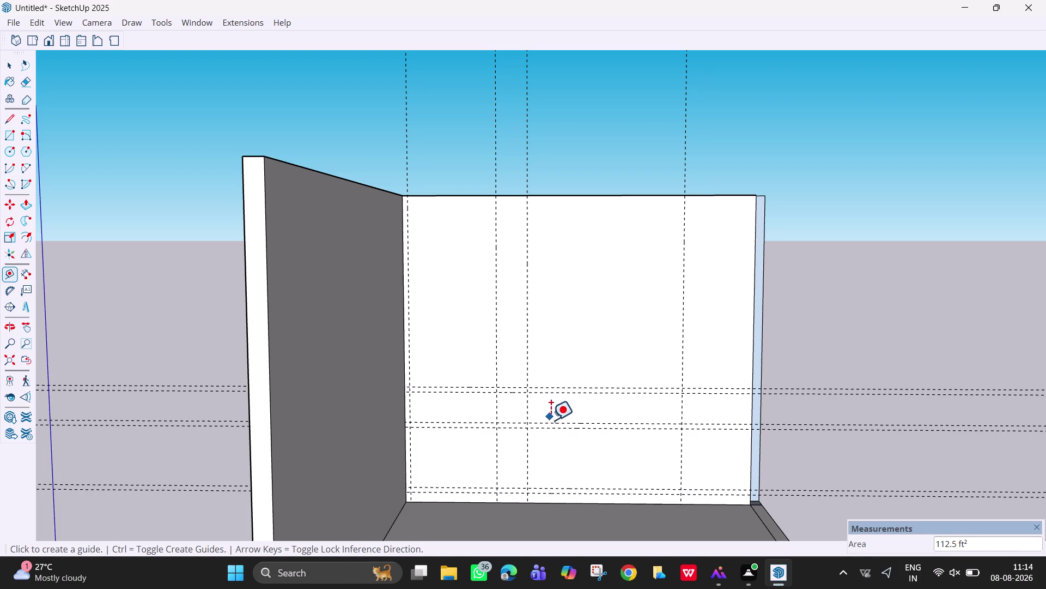
Zoom and pan in closer to the back wall's guide grid.
scroll(up, 3)
middle_drag(545, 467, 546, 453)
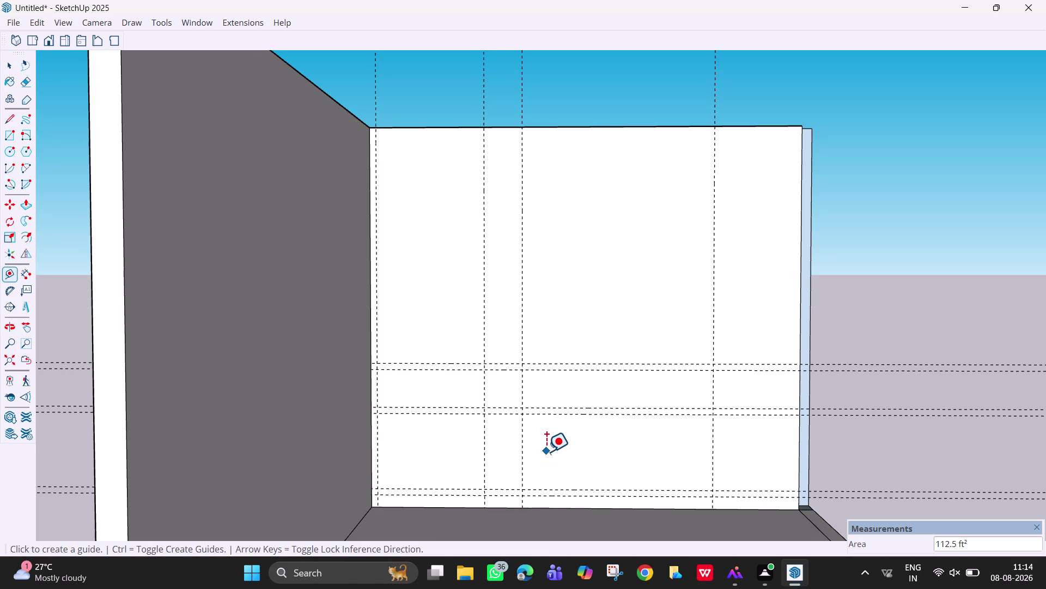
key(r)
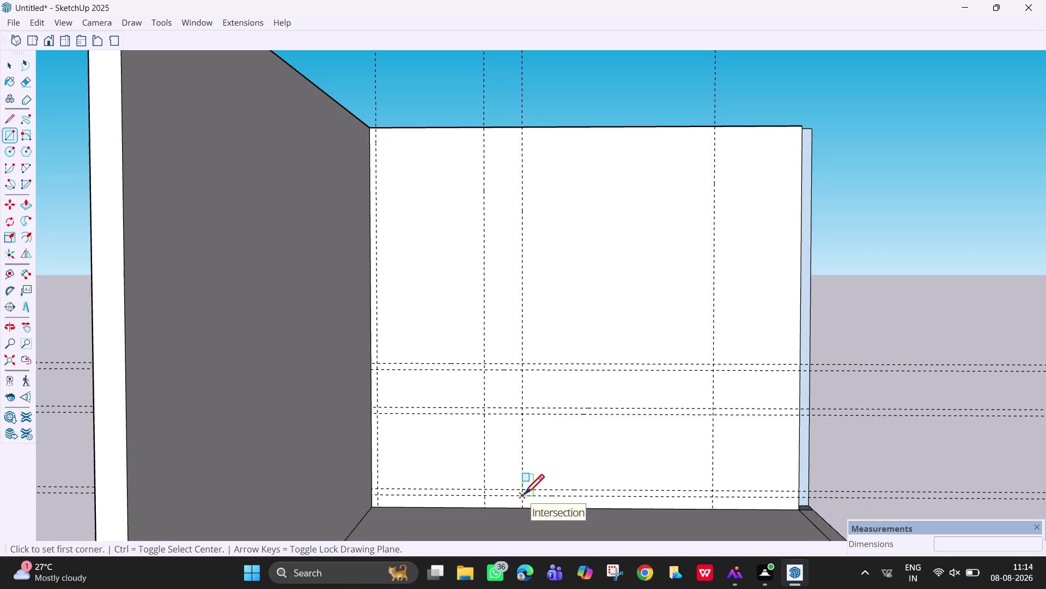
Draw a thin 5-foot rectangle along the back wall's base between two guide intersections.
click(523, 496)
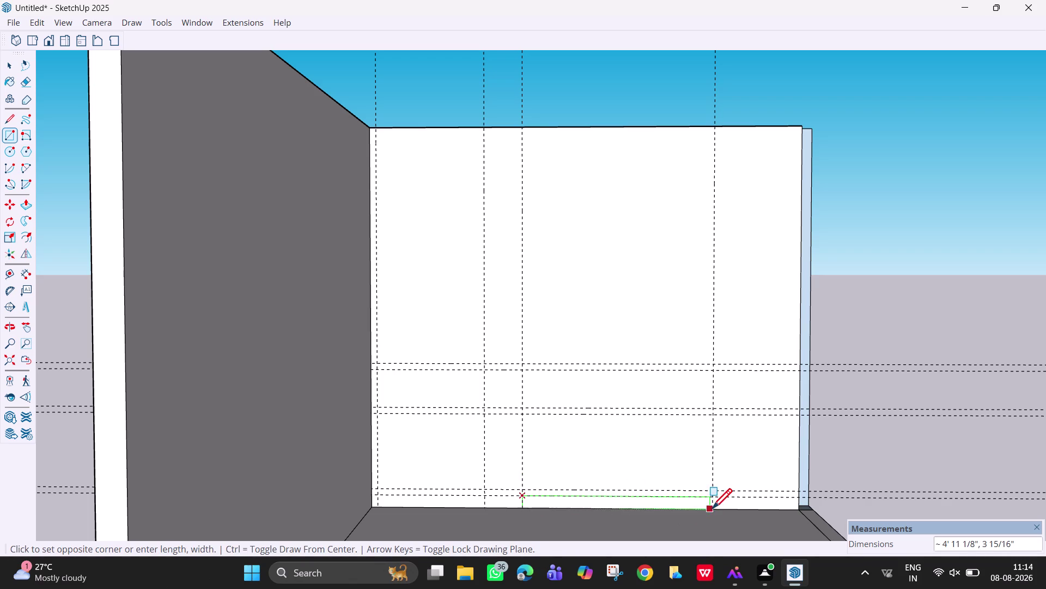
click(714, 509)
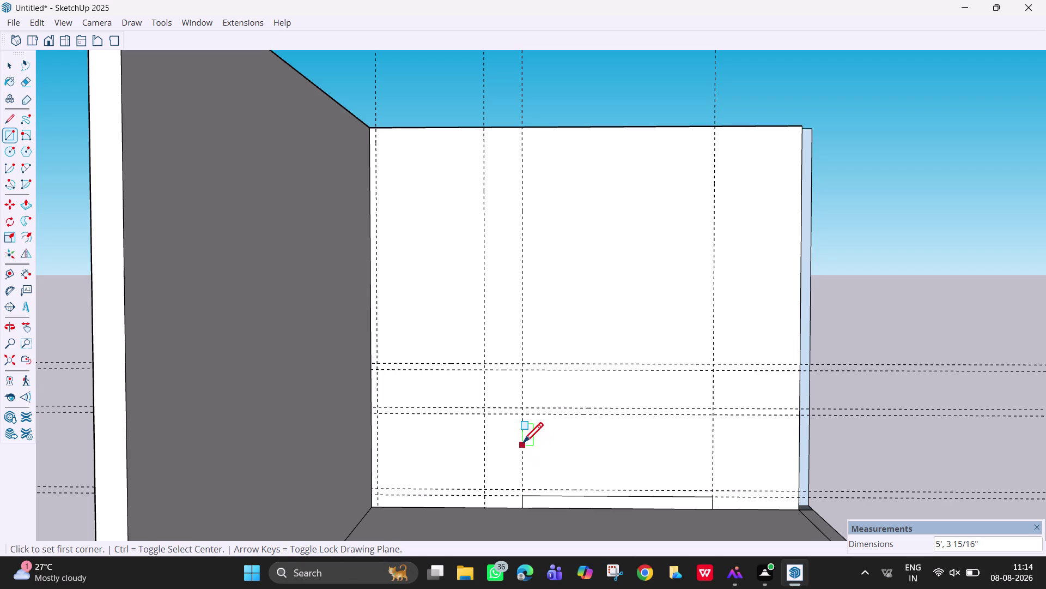
key(Escape)
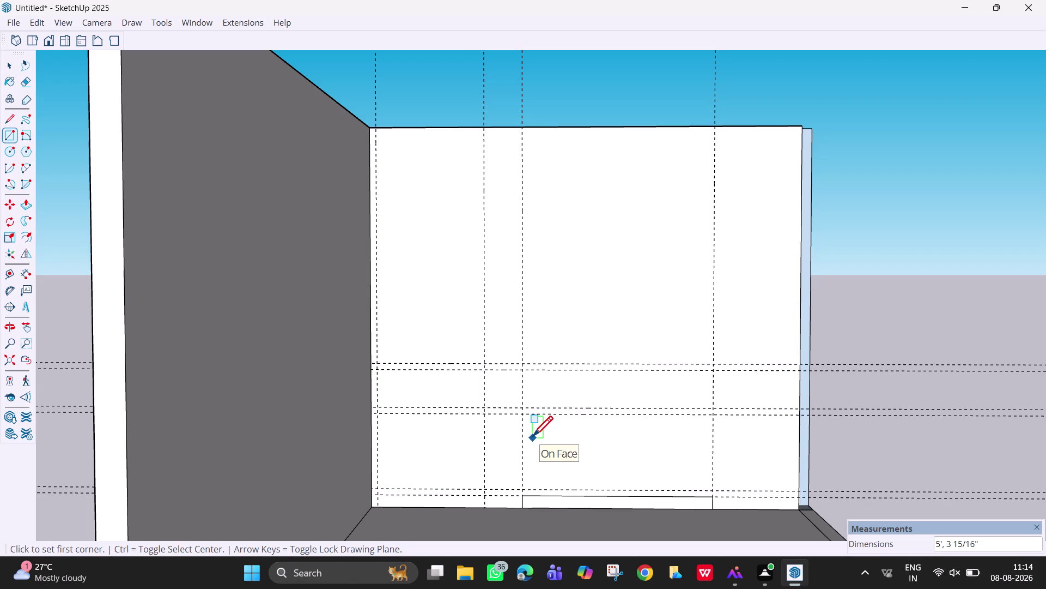
key(space)
Add a vertical guide 50 mm inside the rectangle's left end.
text(t)
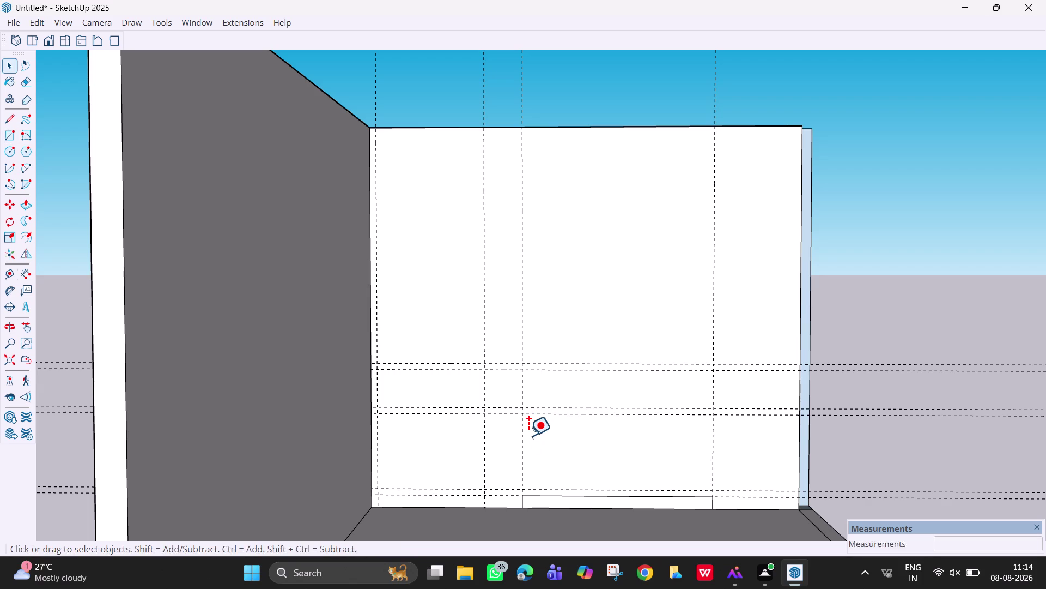
click(524, 432)
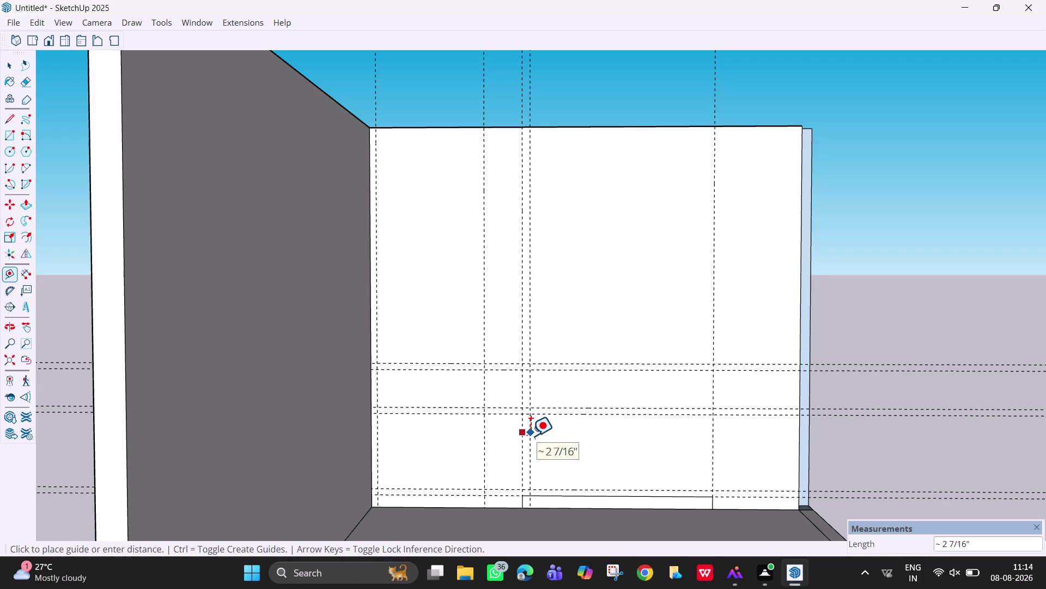
text(50mm)
key(Return)
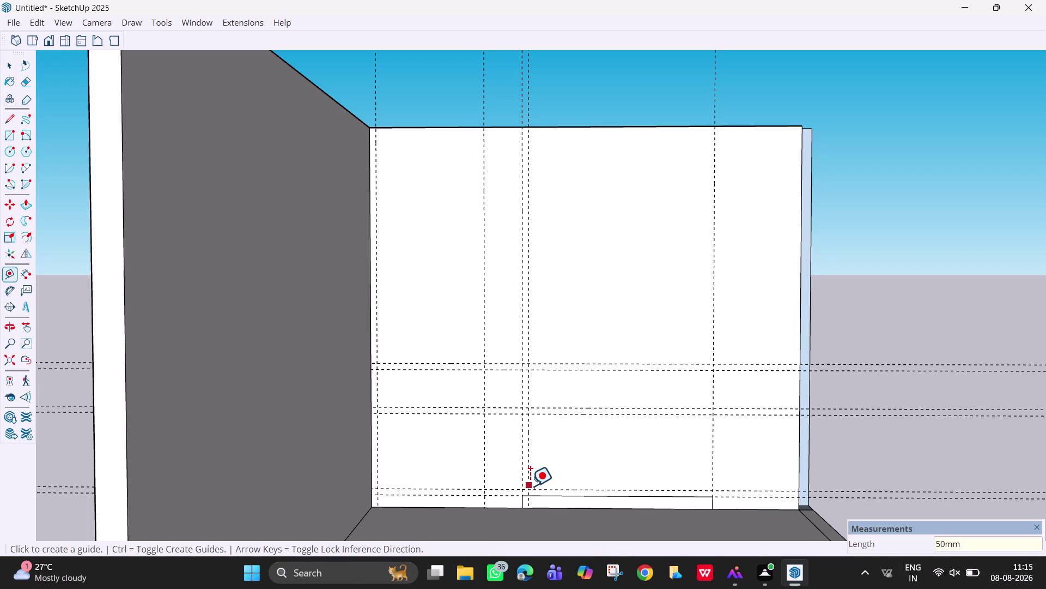
scroll(up, 3)
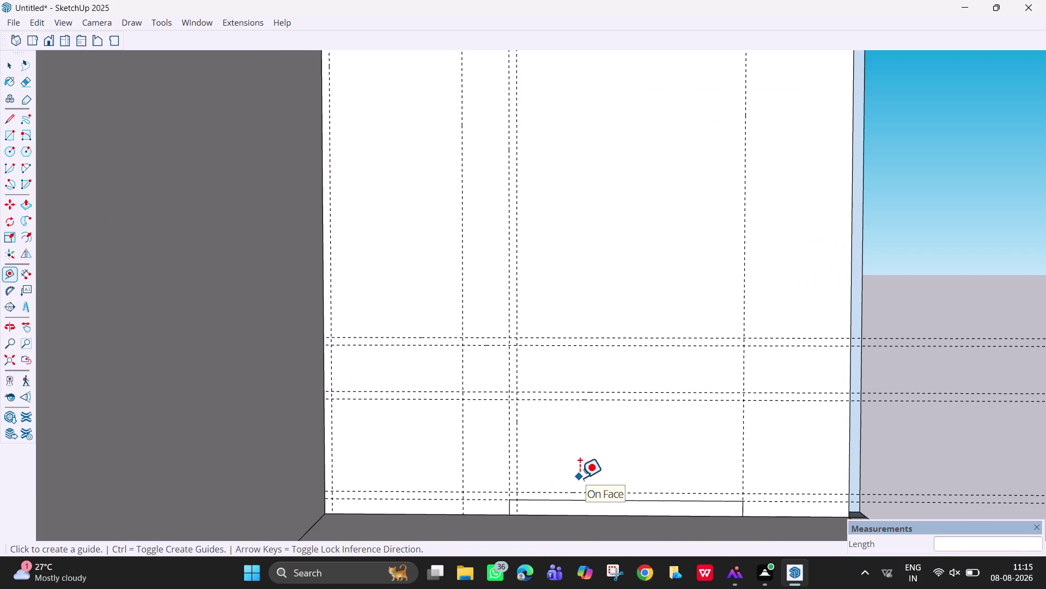
Draw another thin horizontal strip just above the base rectangle.
key(r)
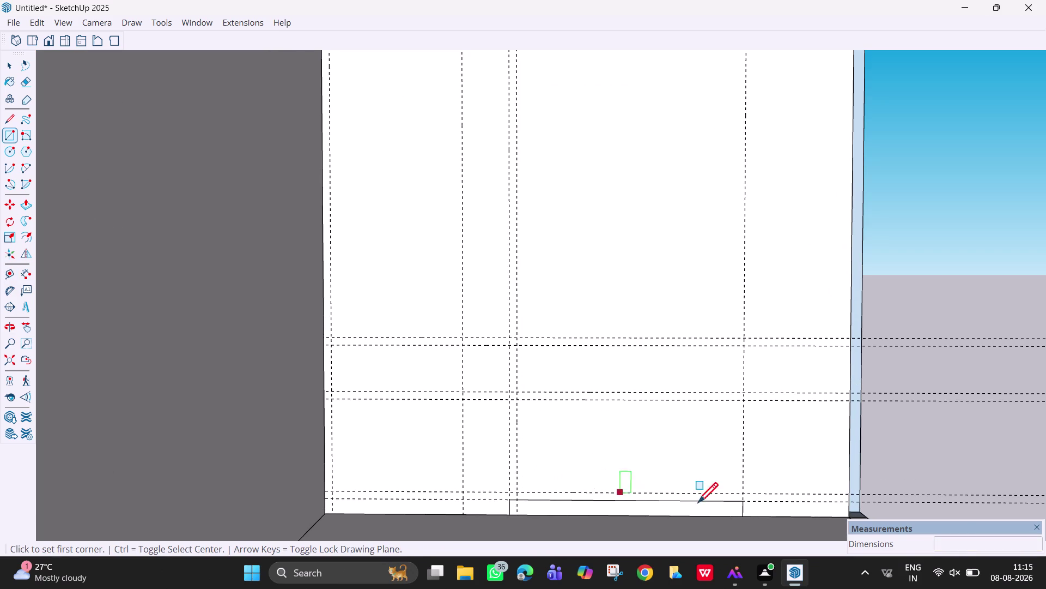
click(744, 502)
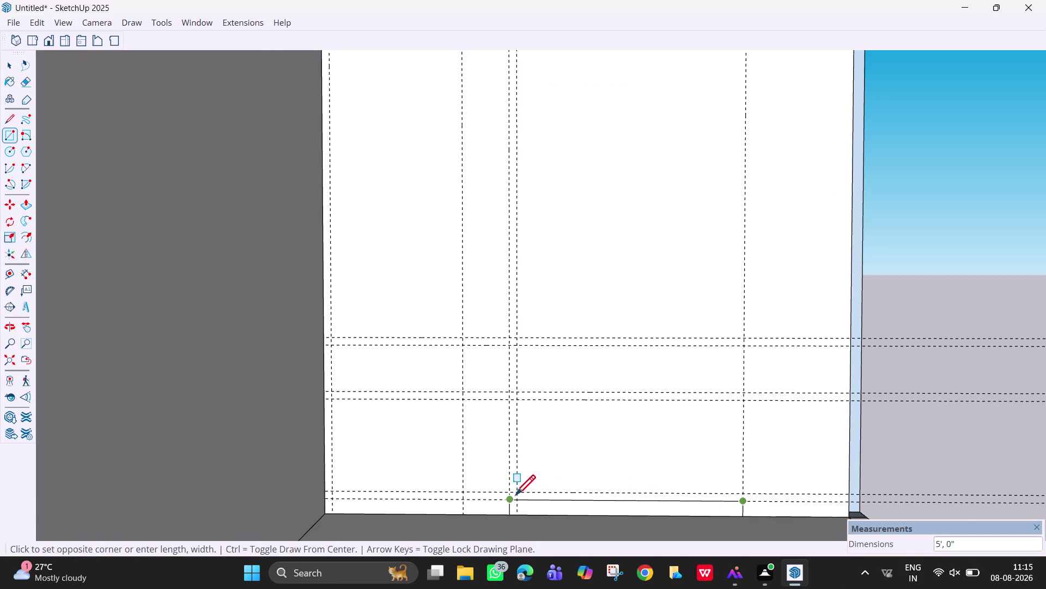
click(510, 493)
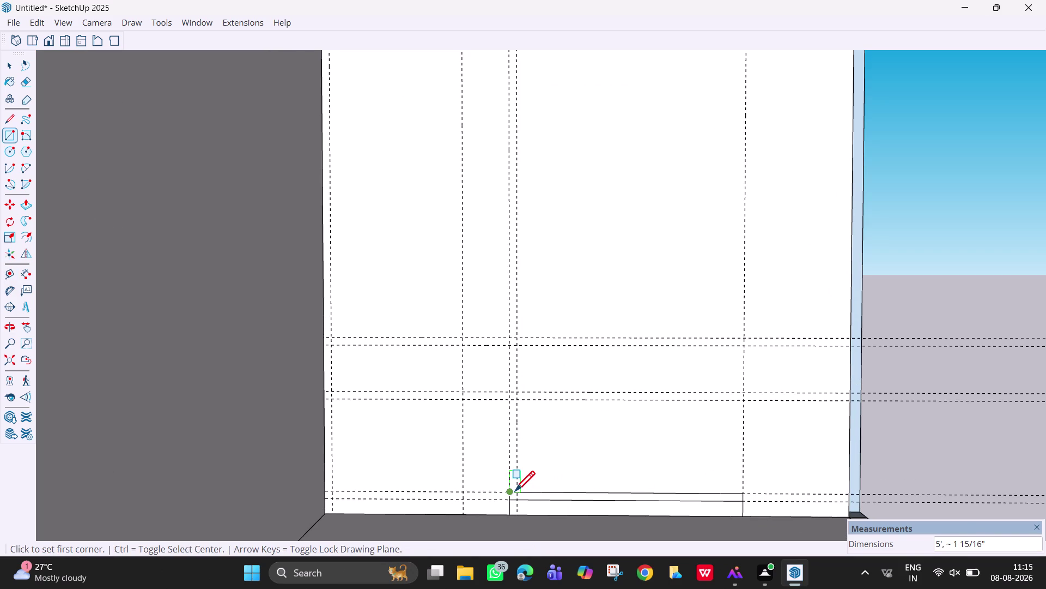
scroll(up, 3)
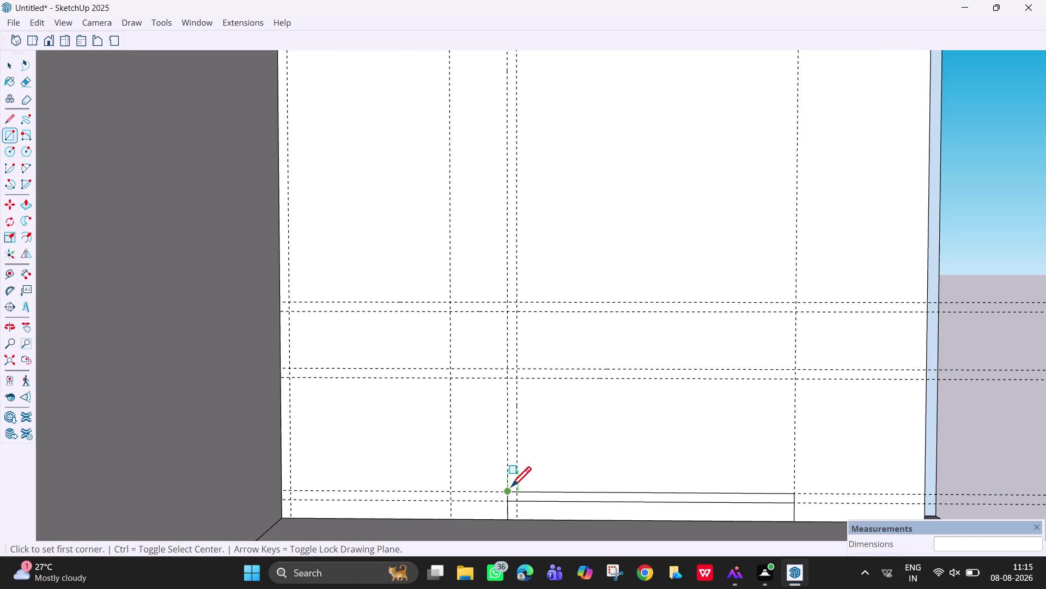
Draw a narrow upright strip up to the upper guide and a top strip along it.
click(509, 490)
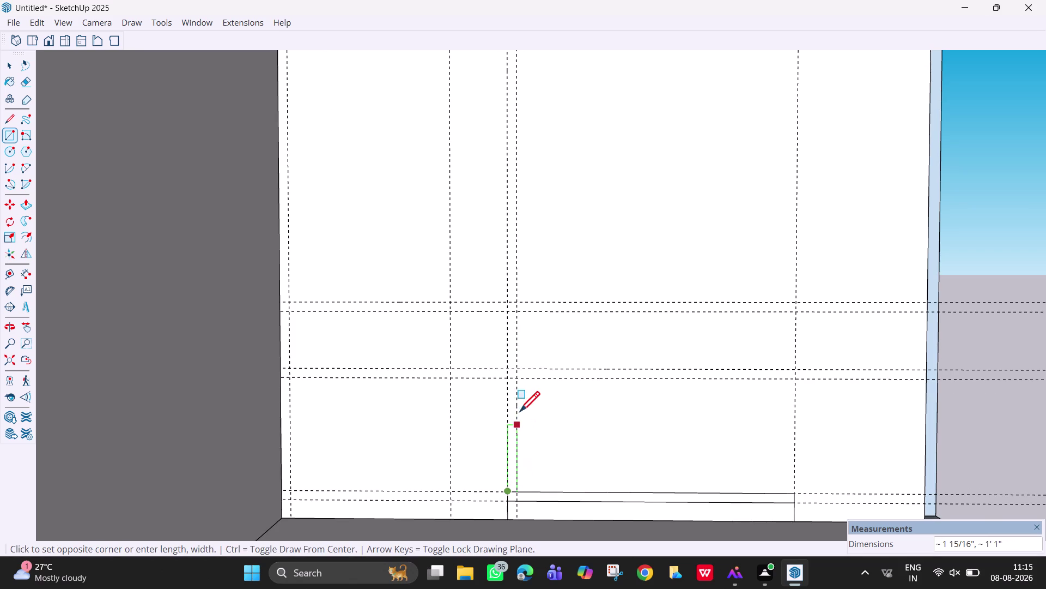
click(520, 367)
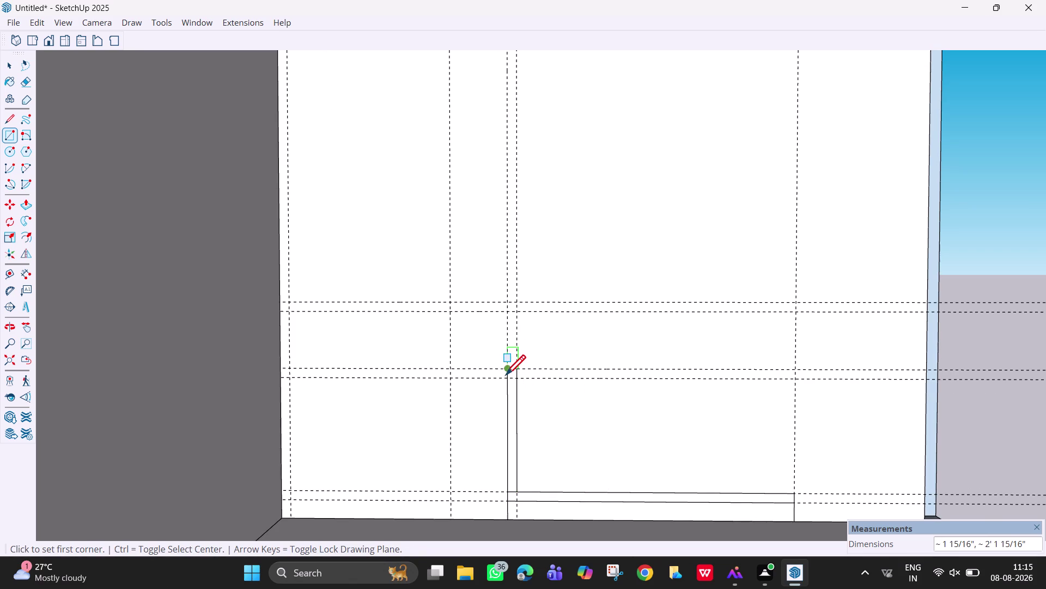
click(517, 370)
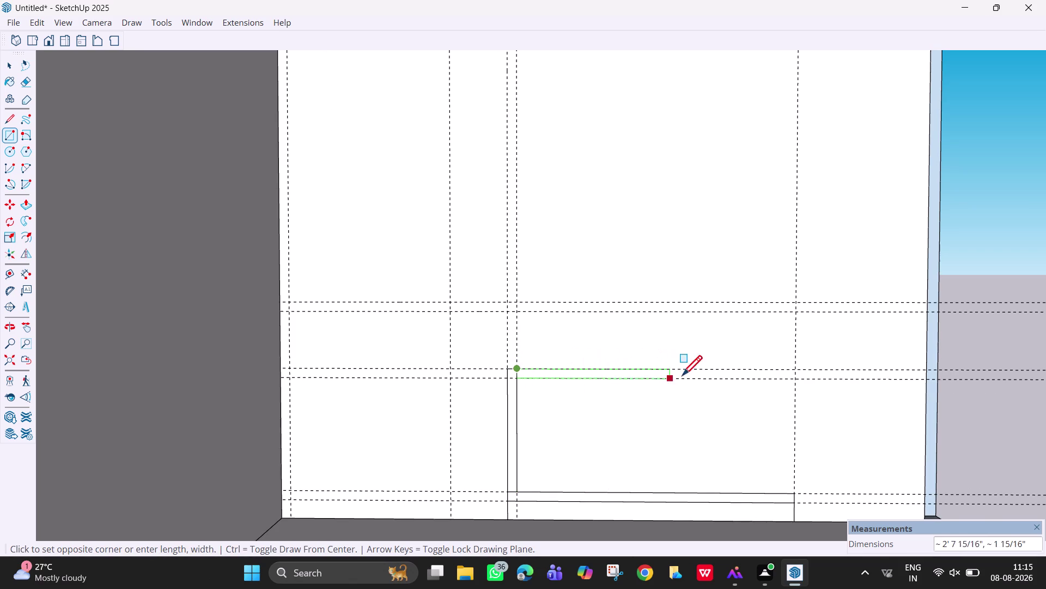
click(794, 381)
scroll(down, 3)
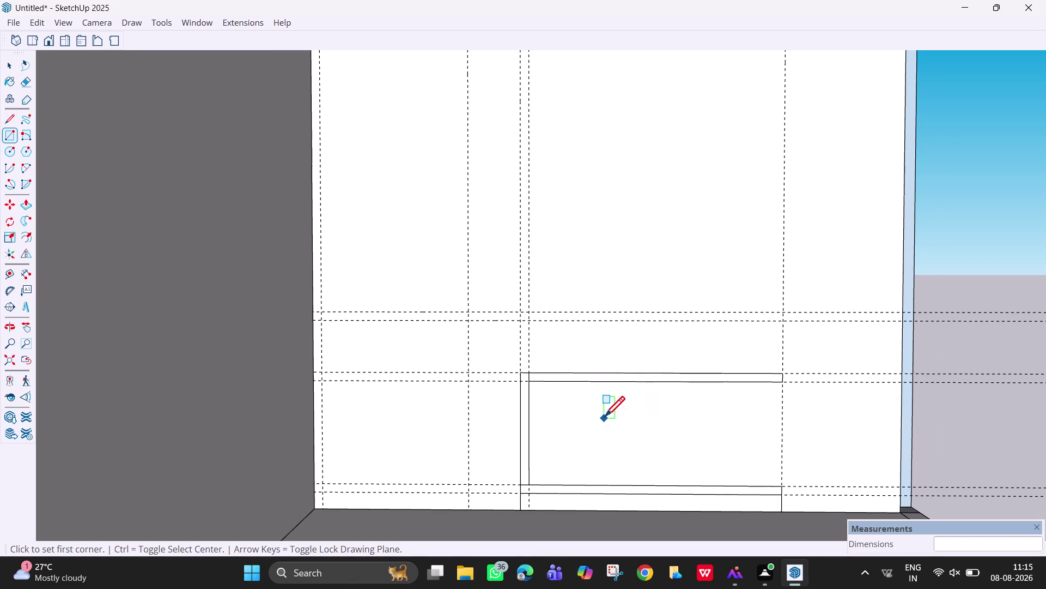
scroll(up, 3)
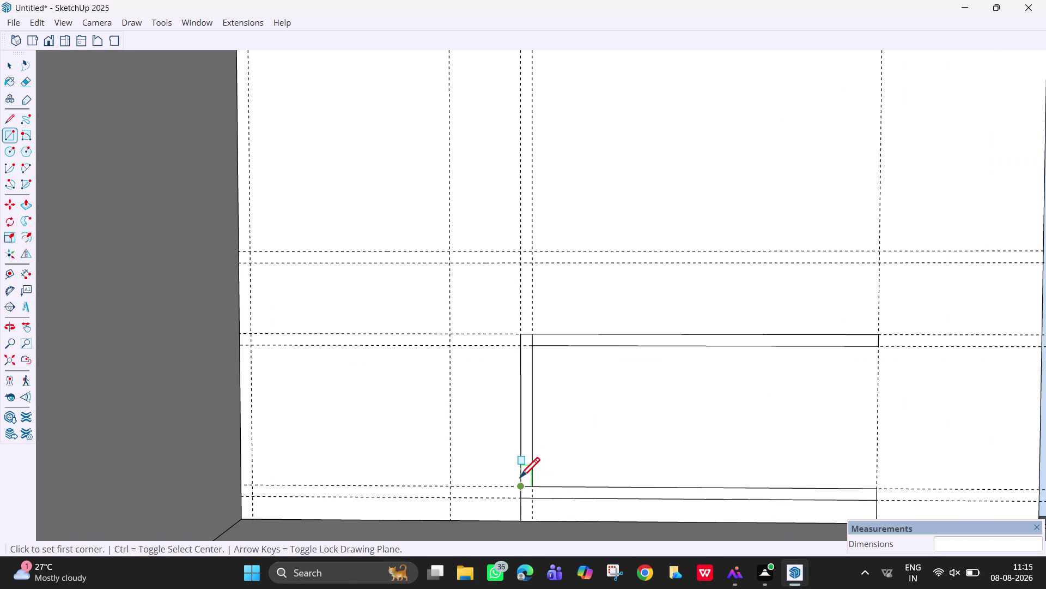
Erase the overlapping edges at the frame's top-left and bottom-left corners.
key(e)
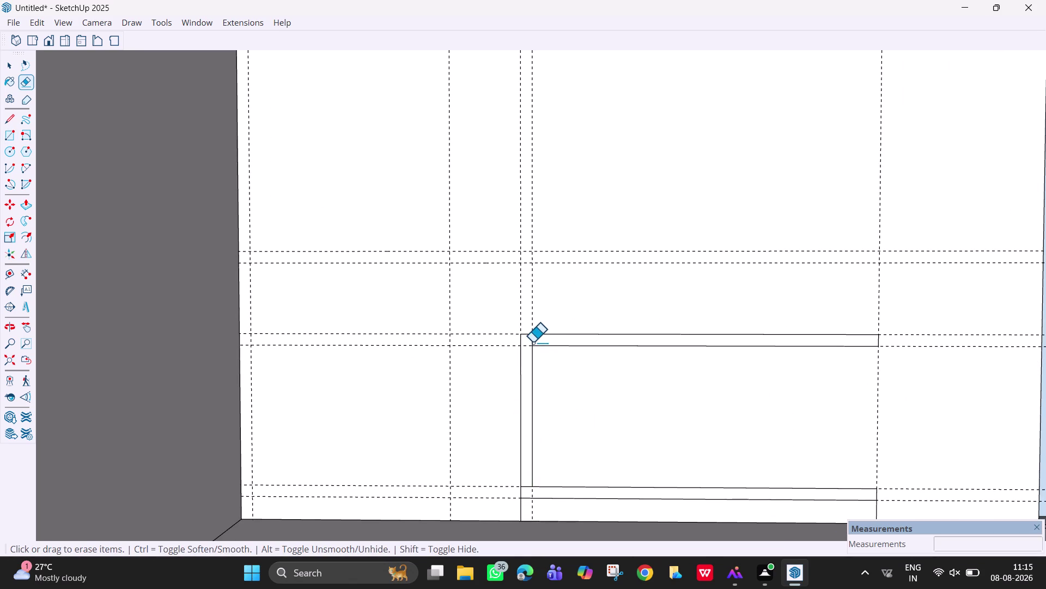
click(533, 339)
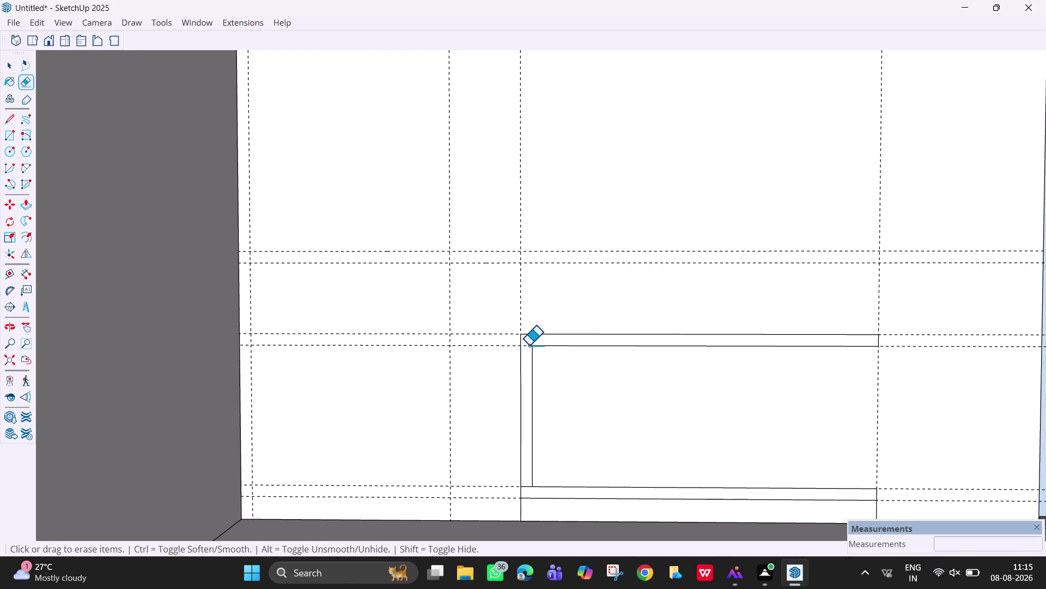
click(526, 486)
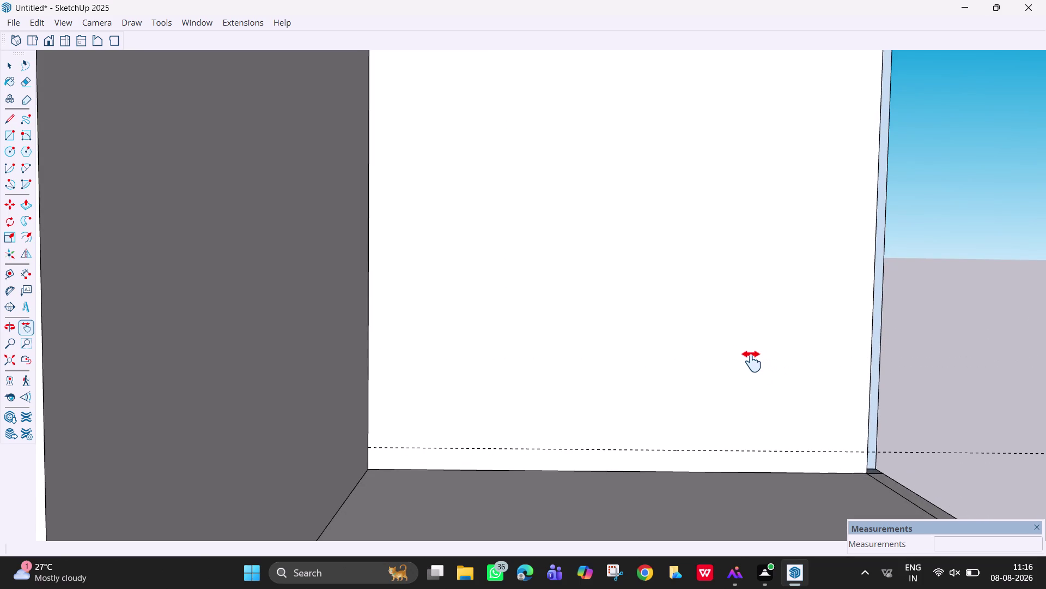
Orbit to the other wall and undo the remaining guide lines.
key(ctrl+z)
drag(752, 361, 733, 318)
drag(712, 265, 717, 274)
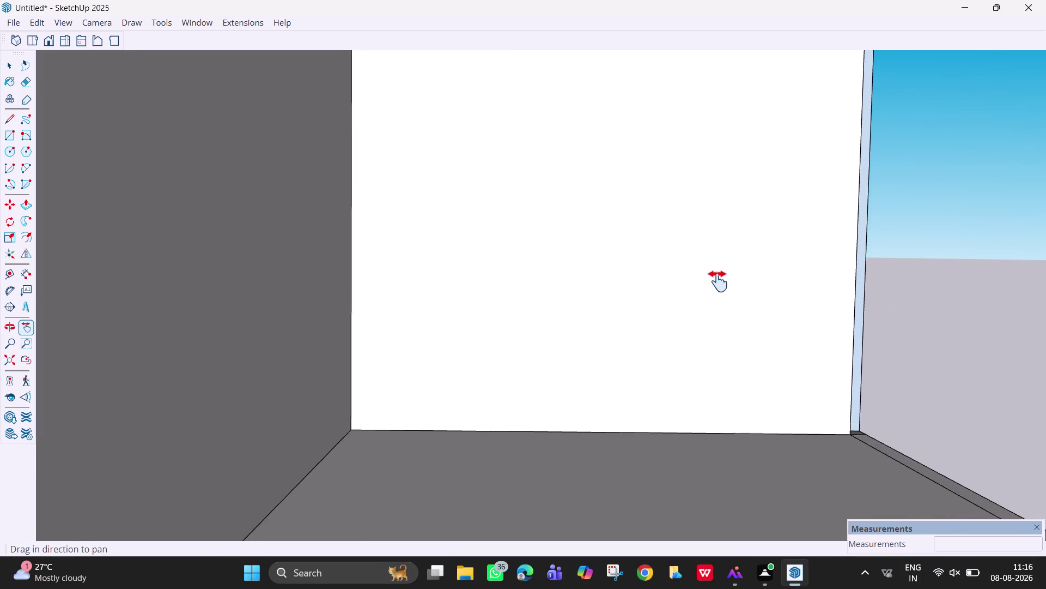
drag(717, 274, 728, 369)
key(l)
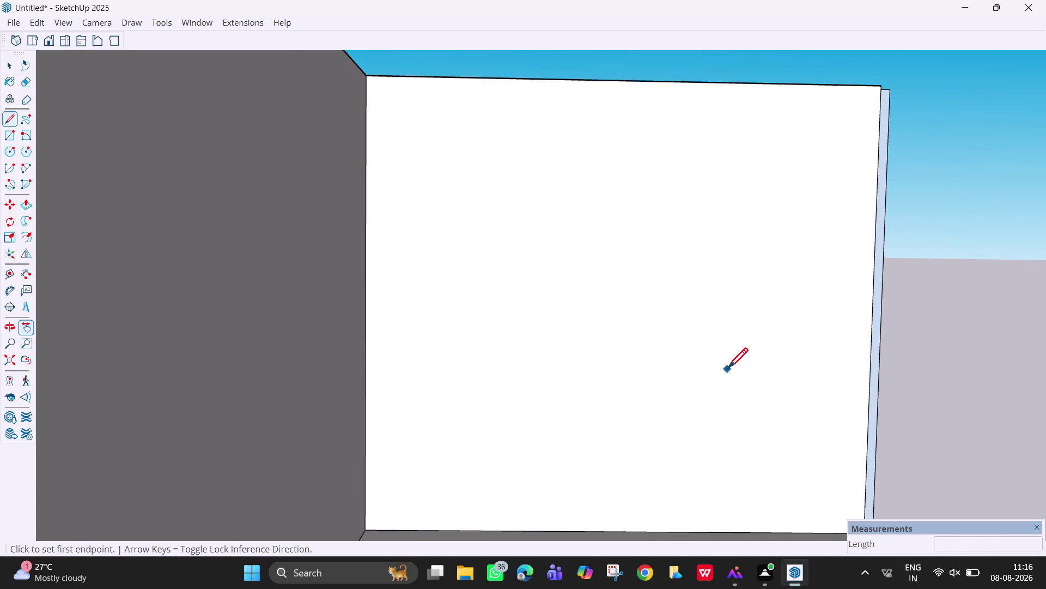
click(365, 272)
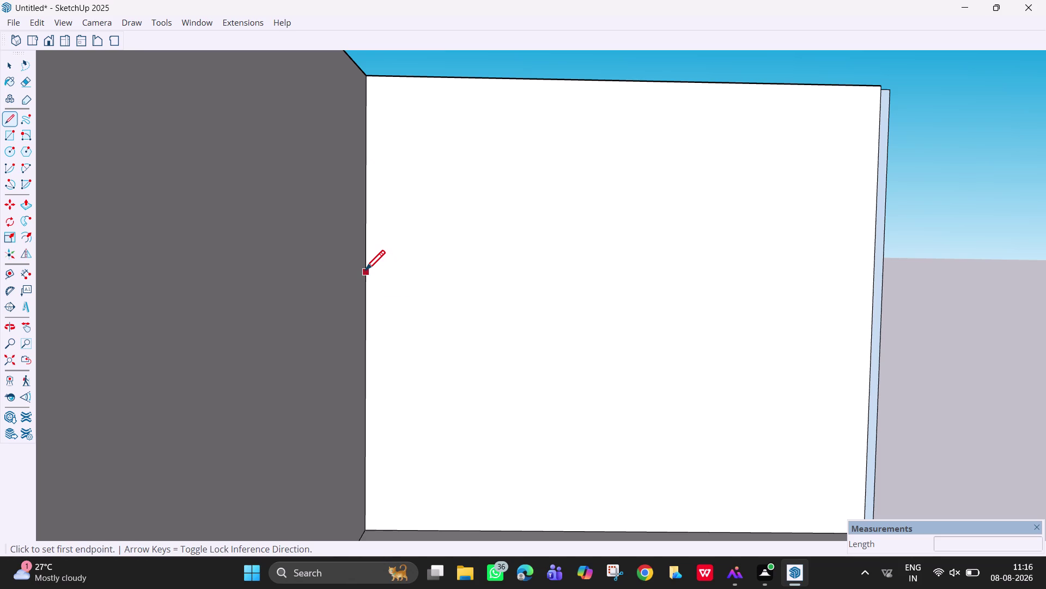
key(Escape)
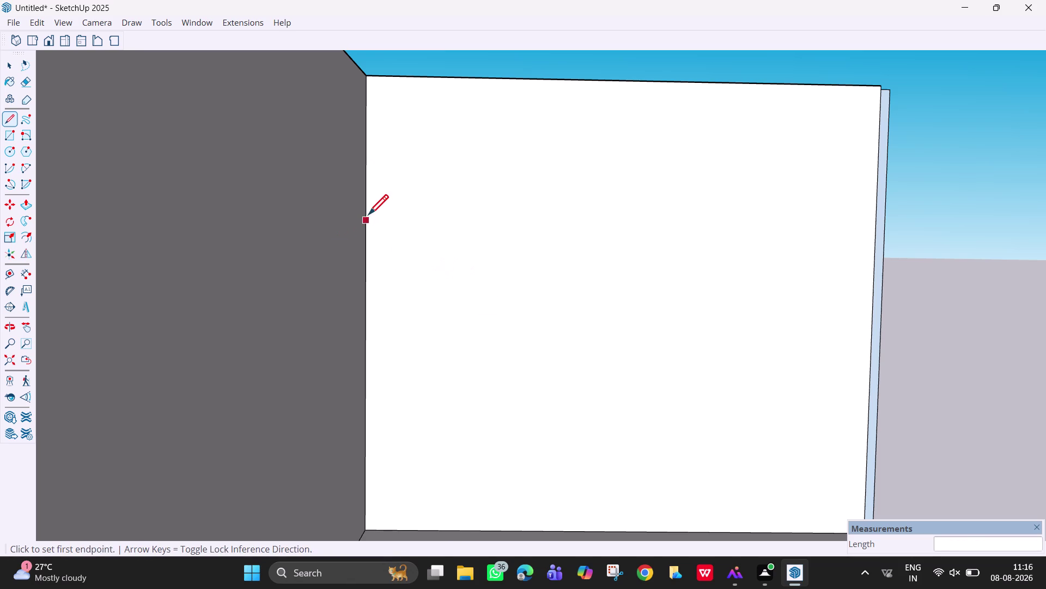
click(368, 216)
key(Escape)
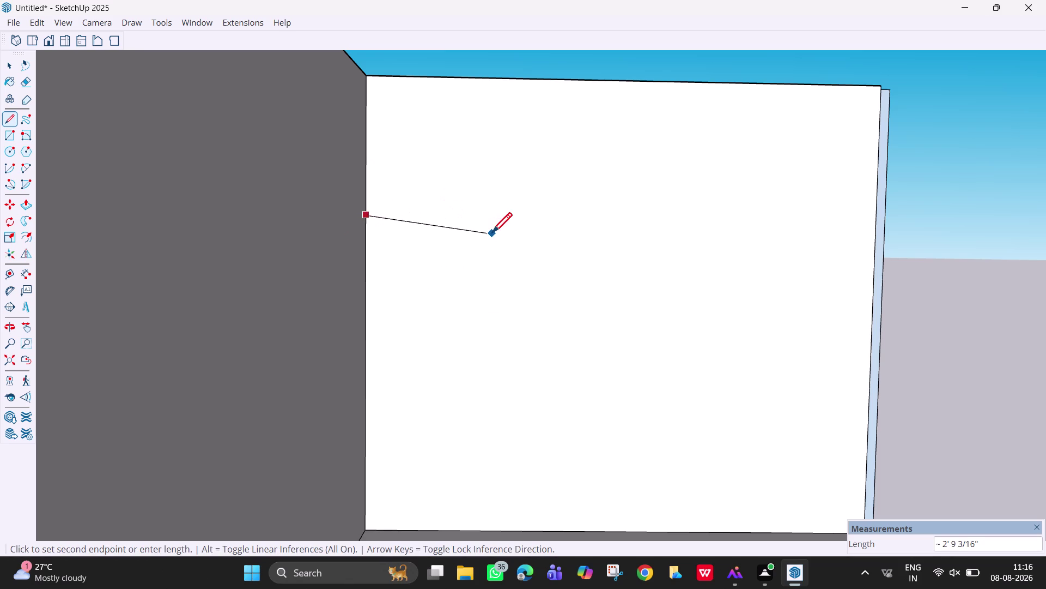
click(368, 93)
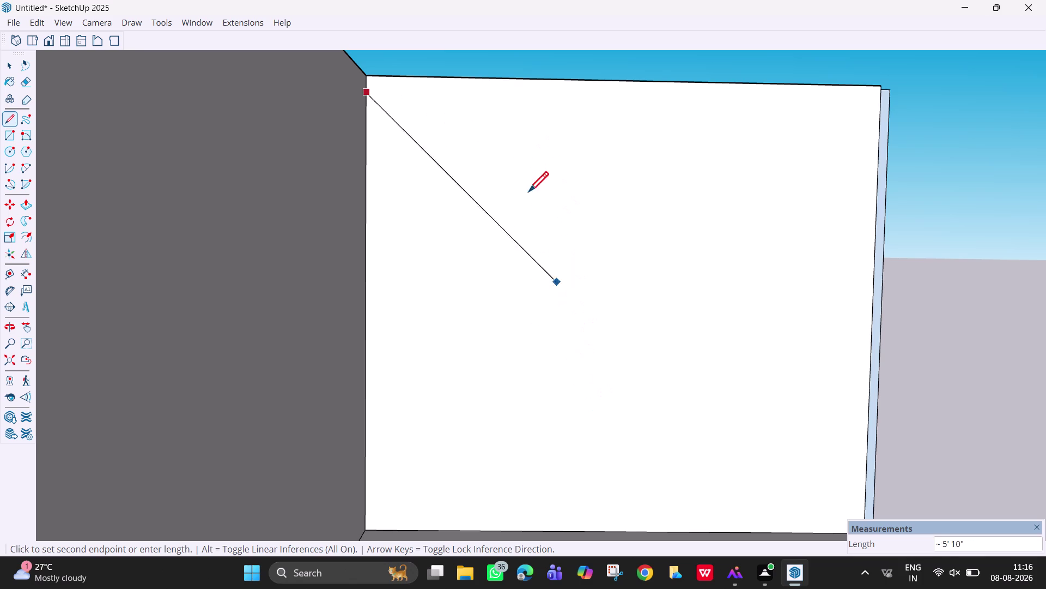
key(Escape)
click(448, 81)
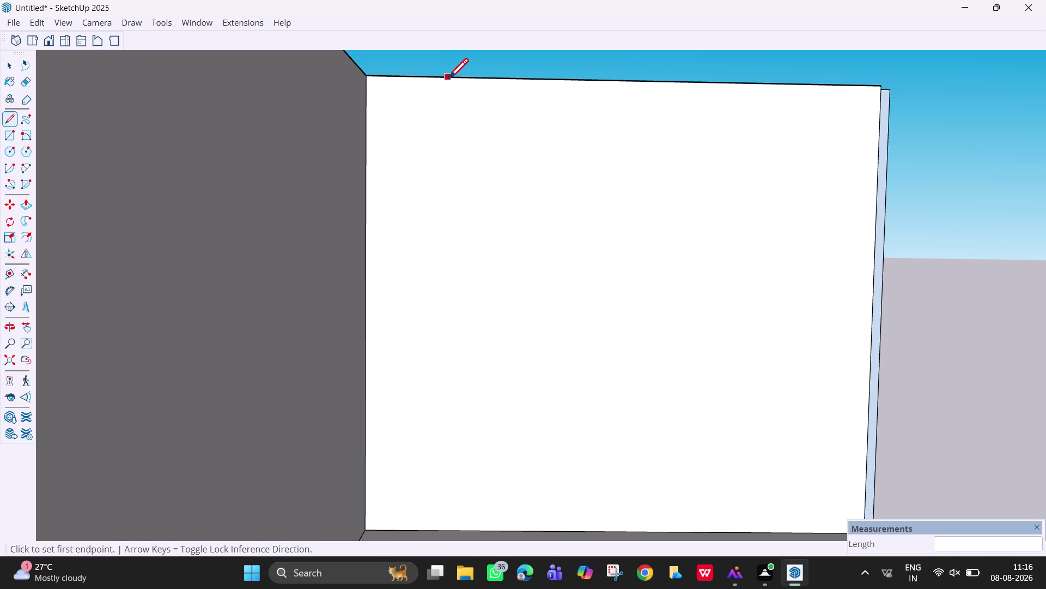
key(Escape)
key(Escape)
key(space)
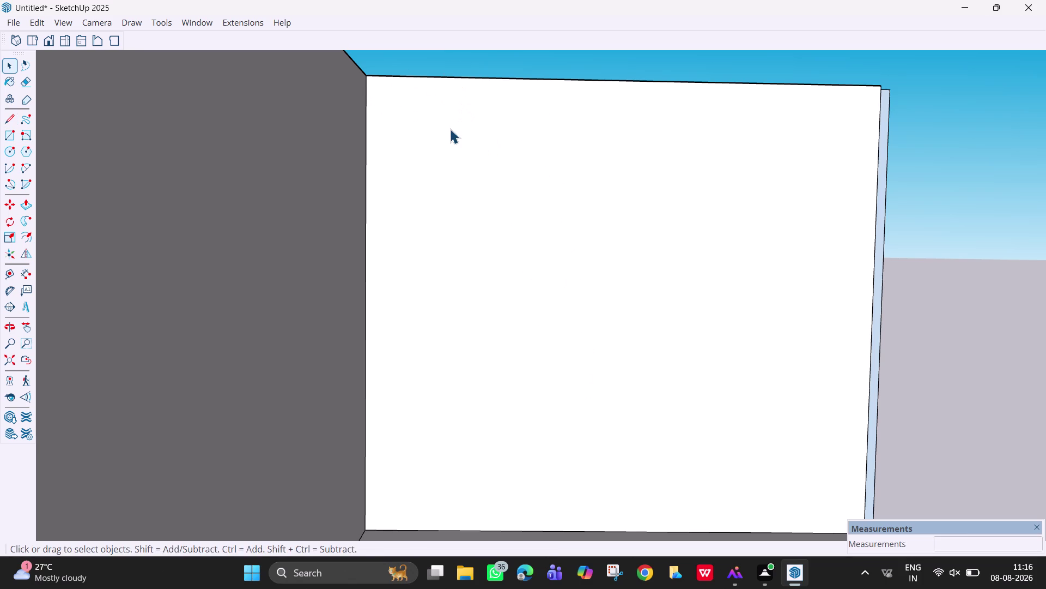
Add vertical guides 50 mm from the wall's left edge and 3' beyond it.
text(t)
click(363, 125)
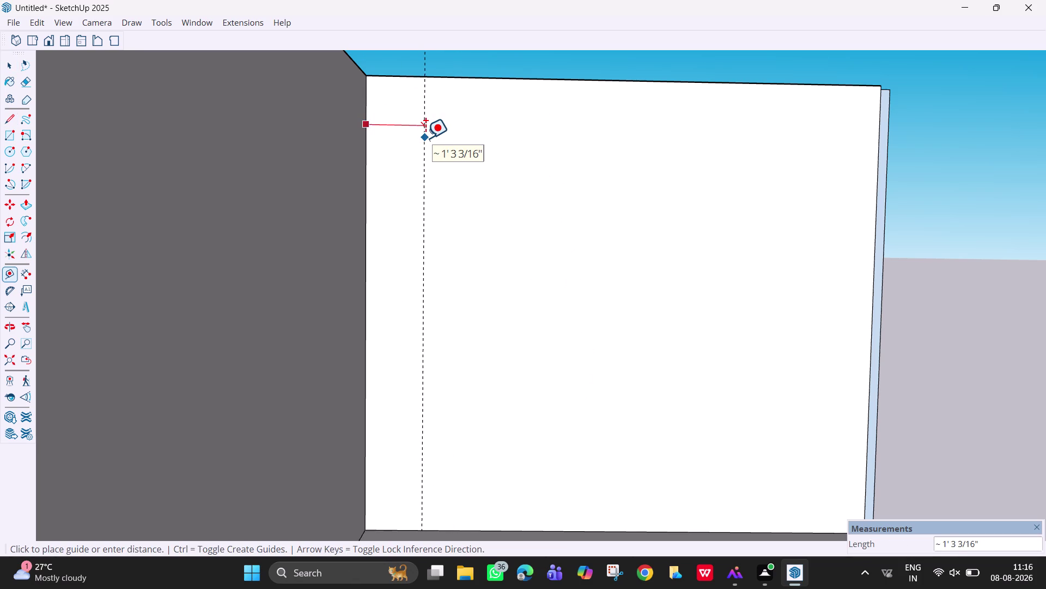
text(50)
text(mm)
key(Return)
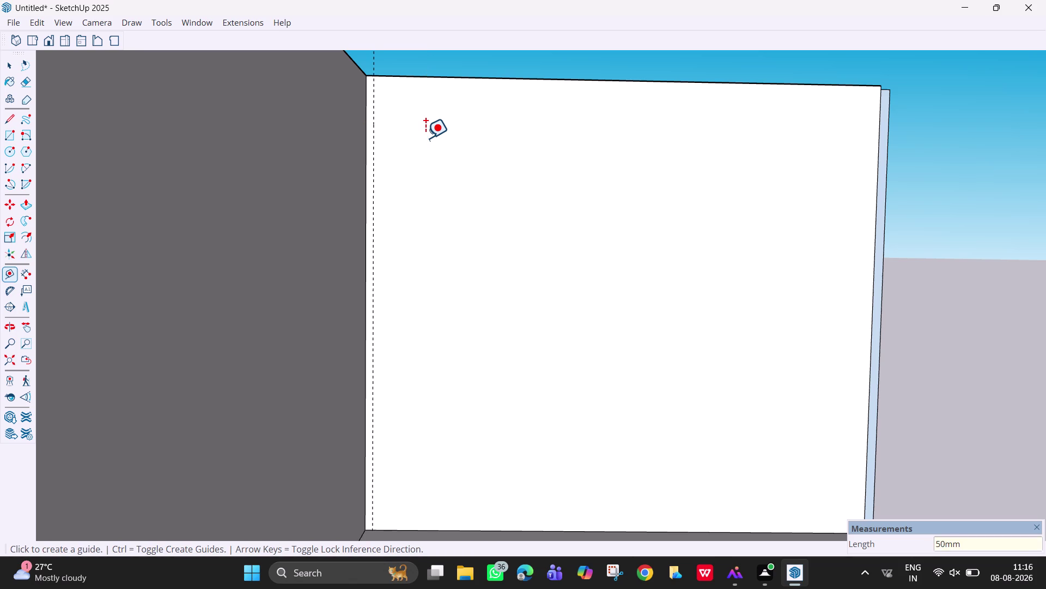
click(372, 158)
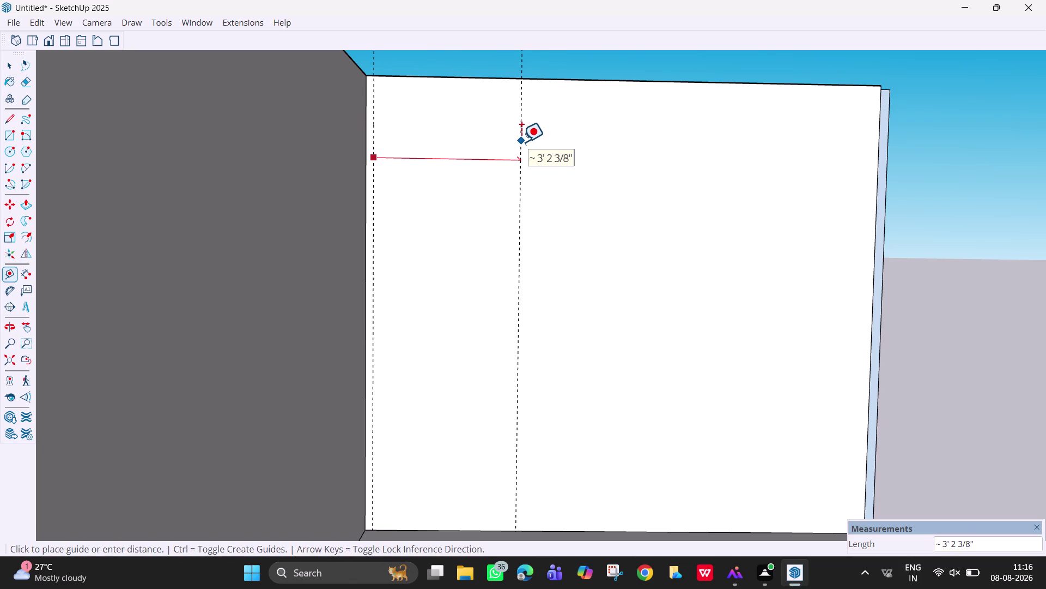
text(3')
key(Return)
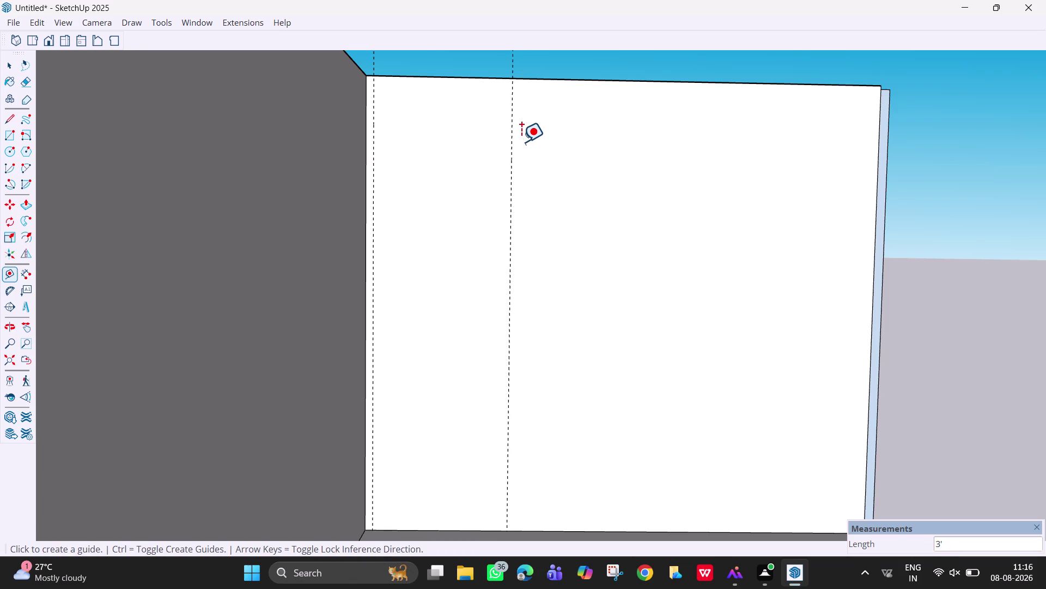
Place a third vertical guide 6' further right, then orbit slightly.
click(511, 142)
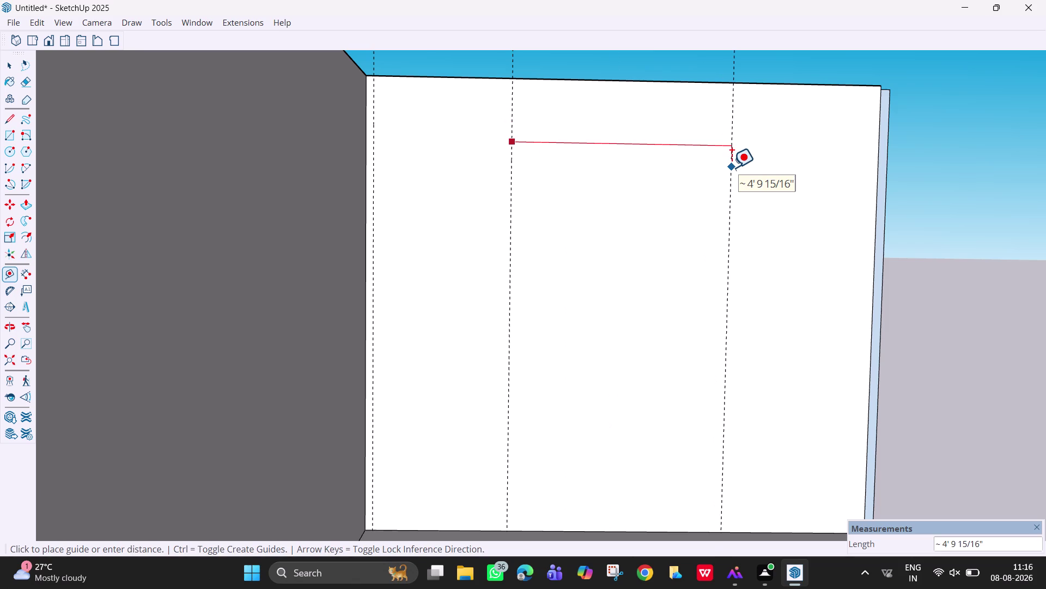
key(6)
key(apostrophe)
key(Return)
scroll(down, 3)
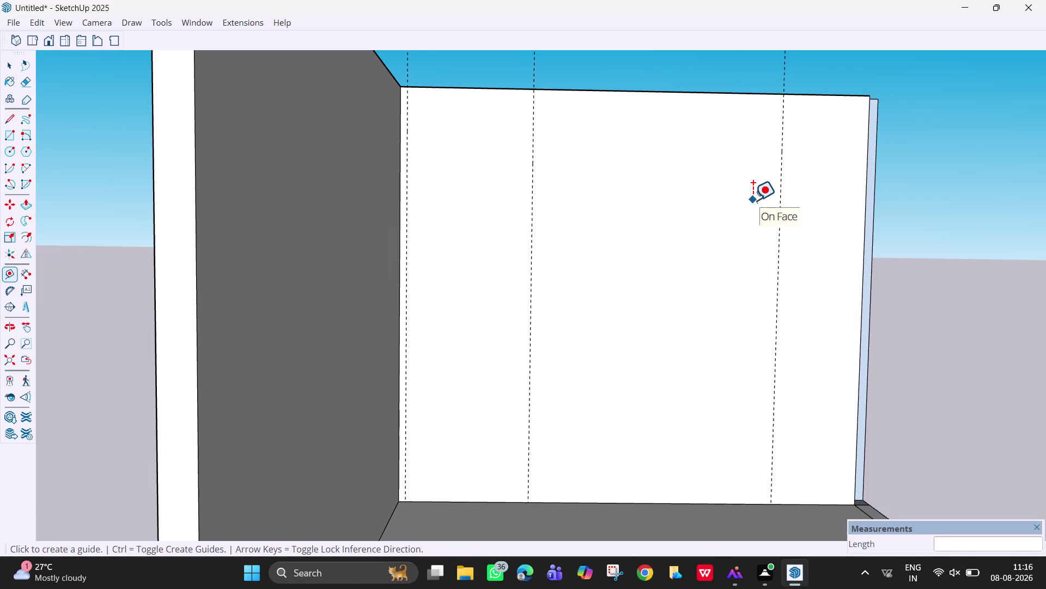
middle_drag(728, 222, 712, 223)
key(Escape)
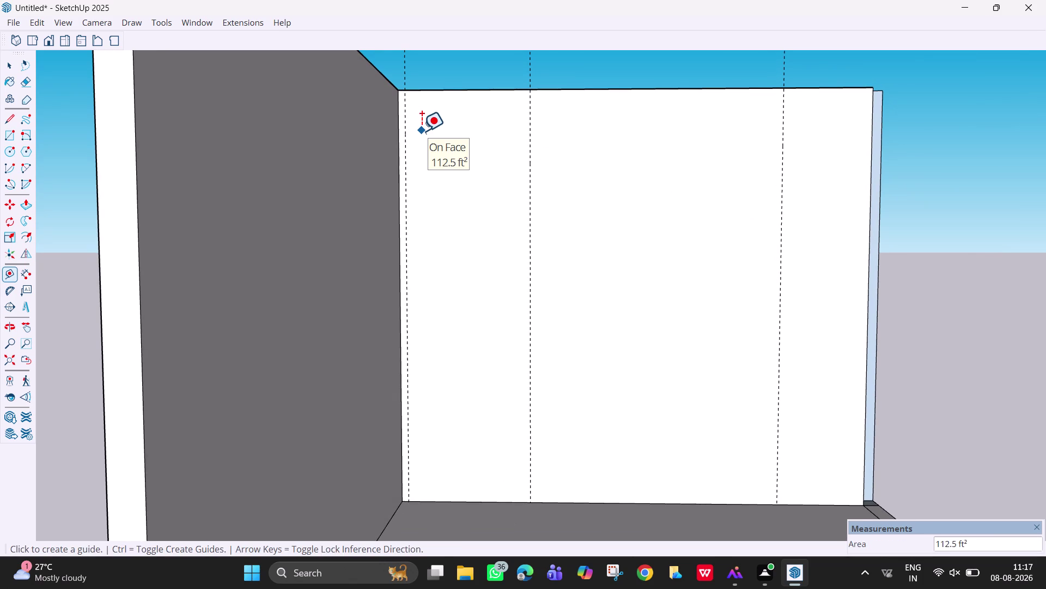
key(space)
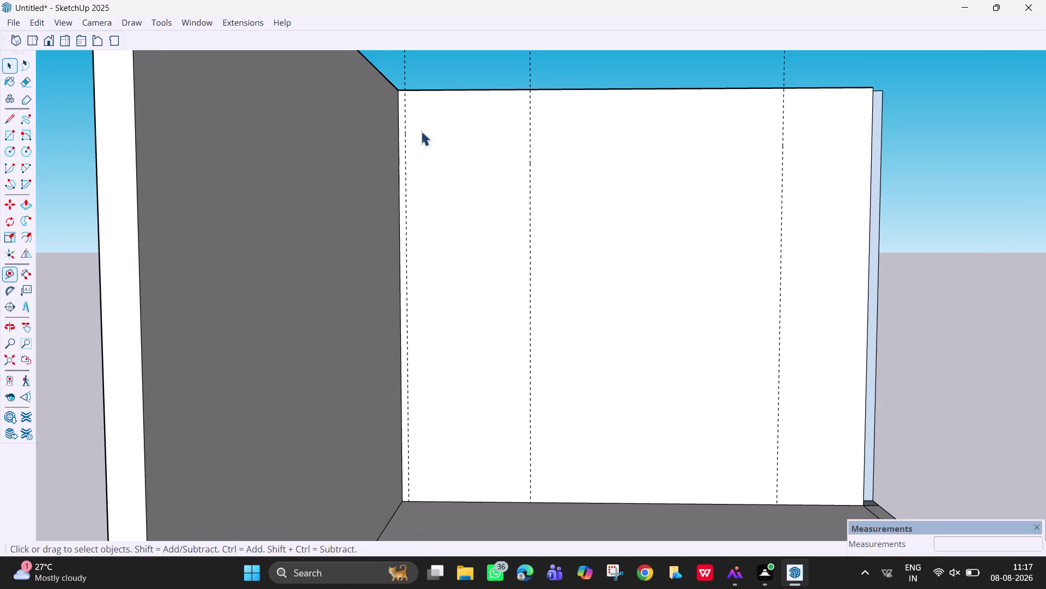
Draw a full-height rectangle from the wall's top-left corner to the second guide's base.
key(r)
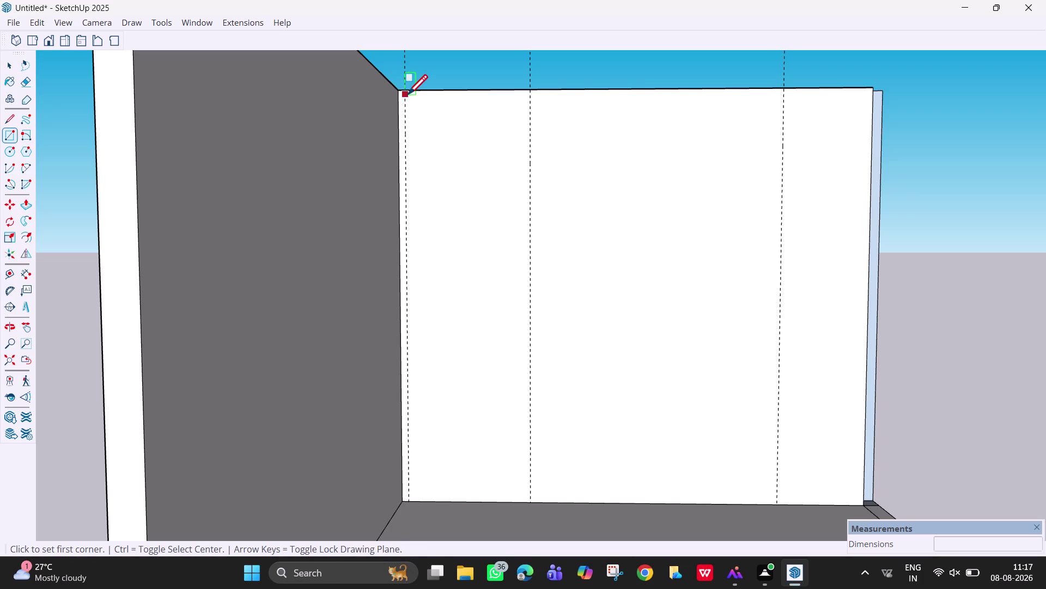
click(407, 94)
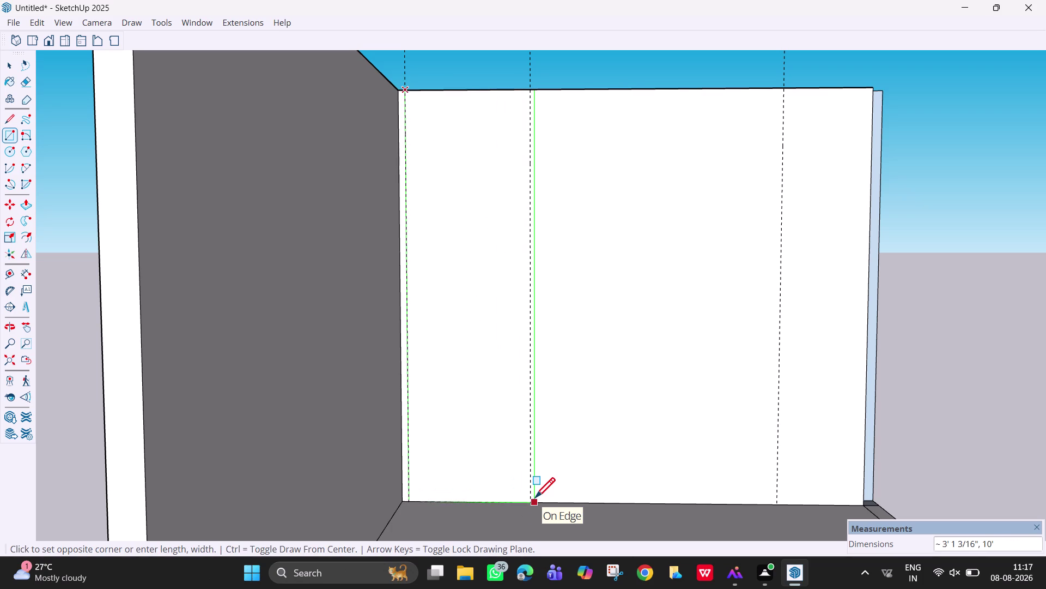
key(Escape)
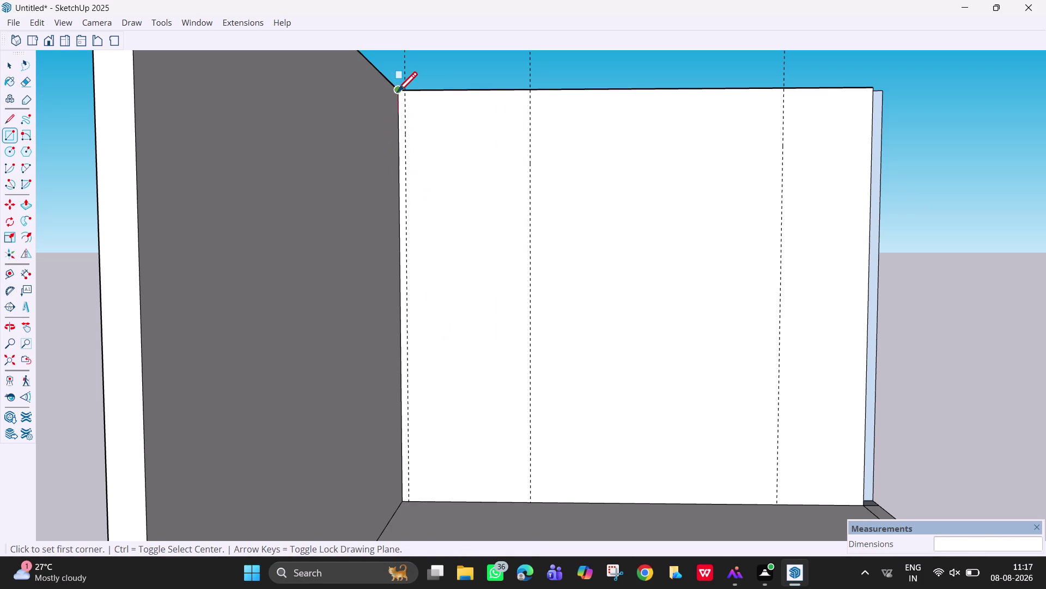
click(397, 94)
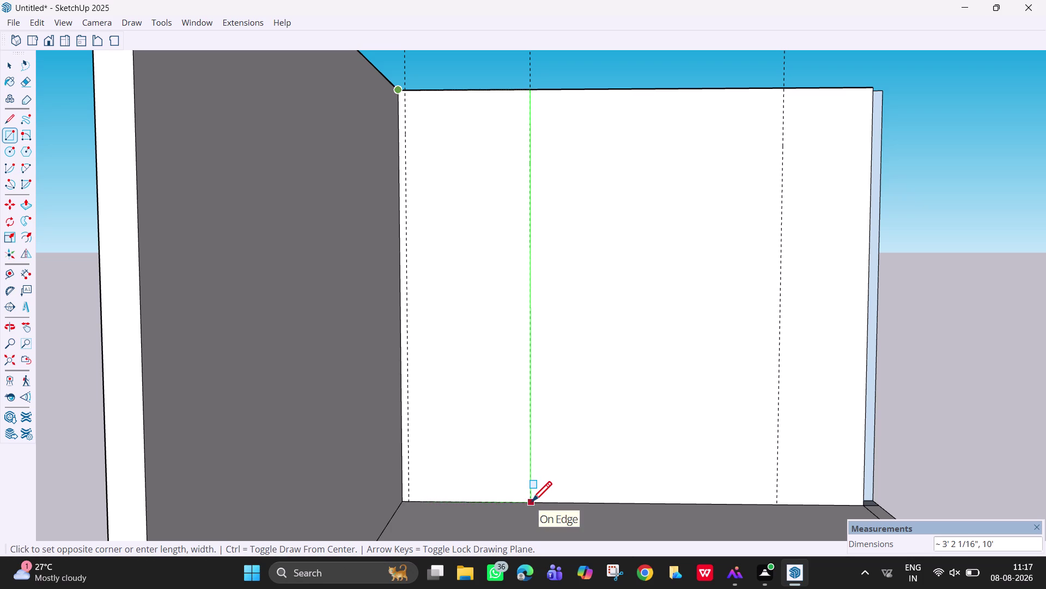
click(531, 503)
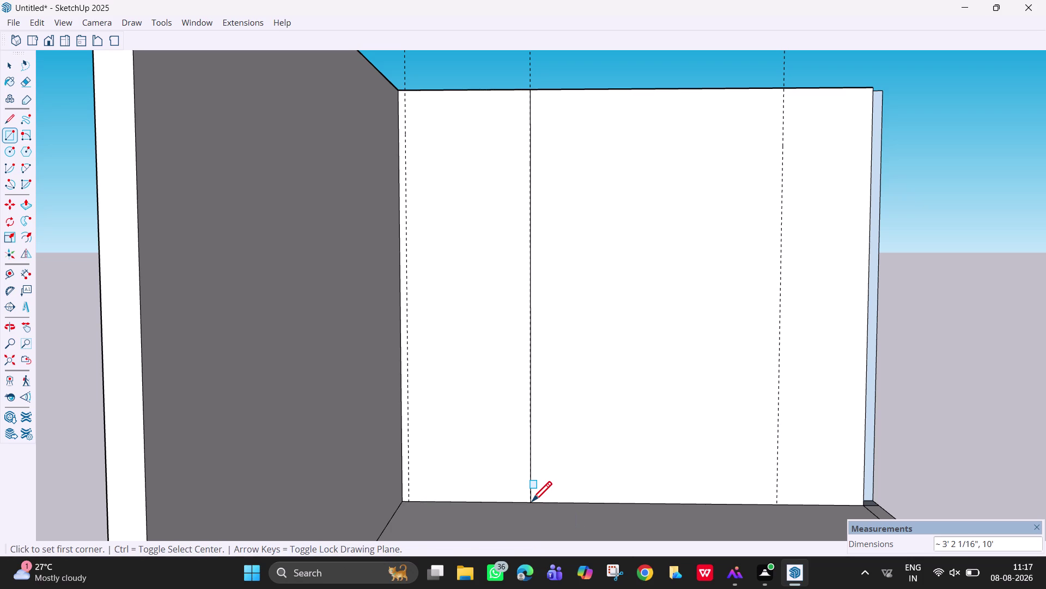
key(Escape)
key(space)
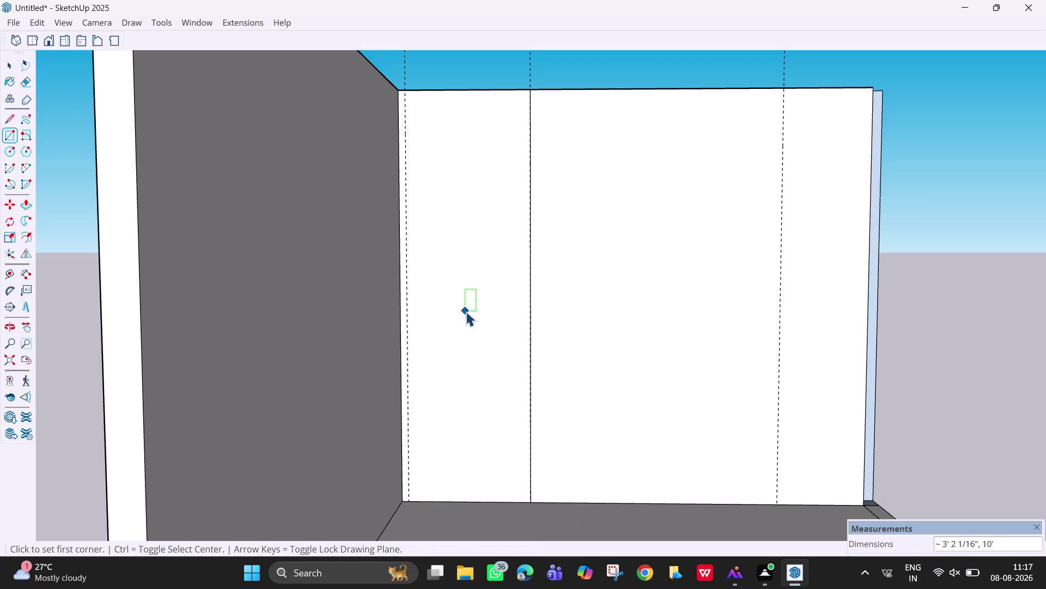
Push the tall rectangle out 18 mm from the side wall.
text(p)
click(466, 312)
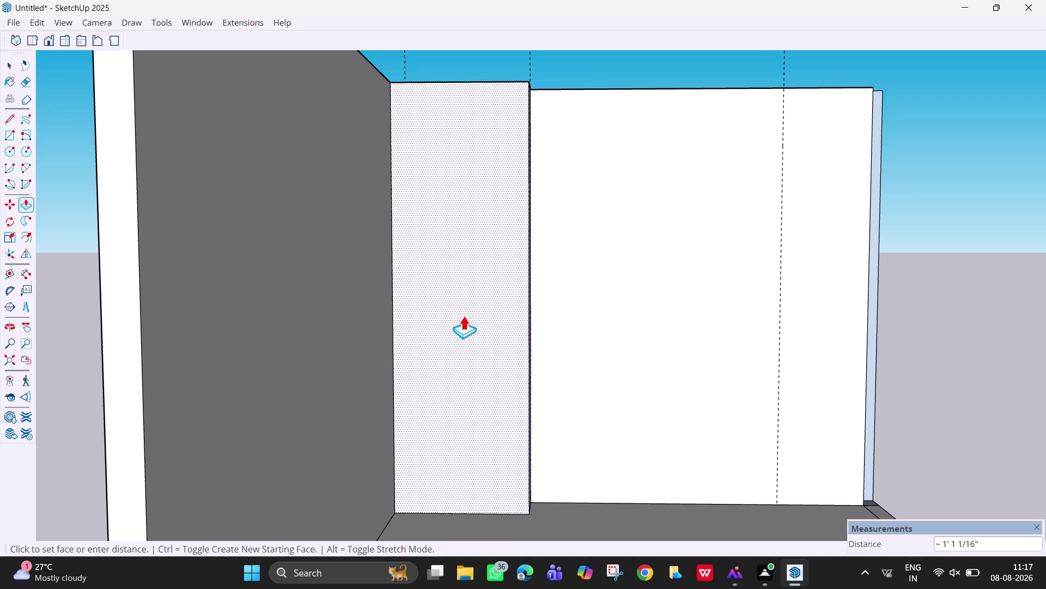
middle_drag(463, 311, 464, 318)
middle_drag(435, 309, 392, 309)
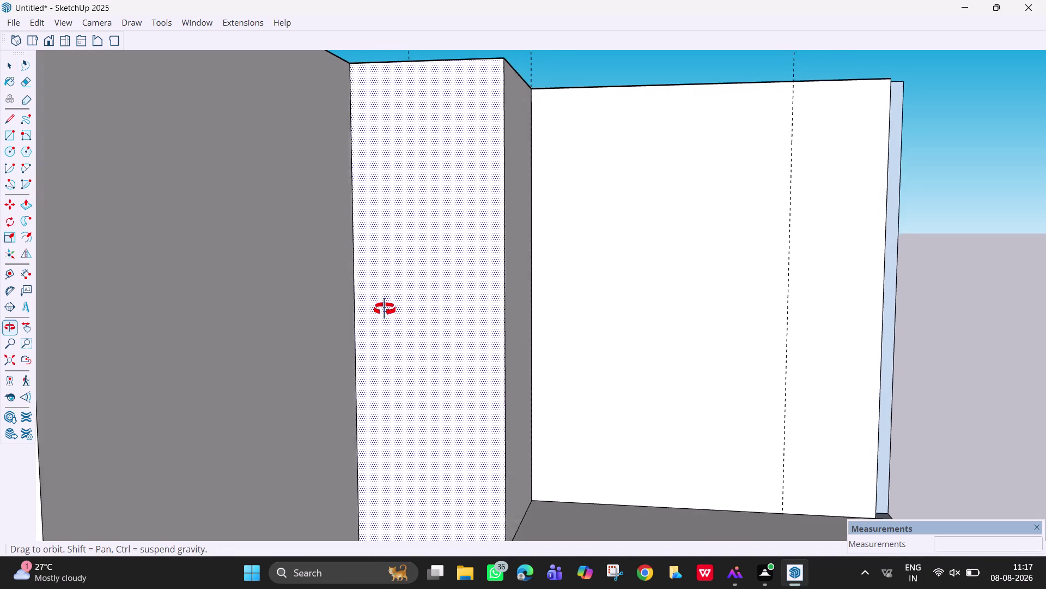
middle_drag(393, 309, 378, 310)
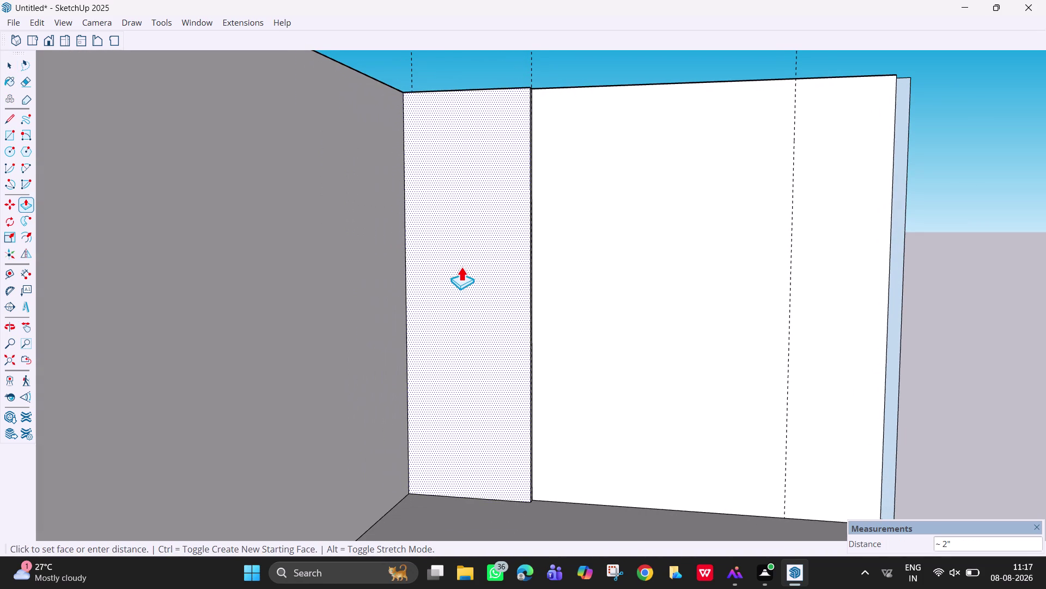
middle_drag(461, 266, 349, 294)
text(1)
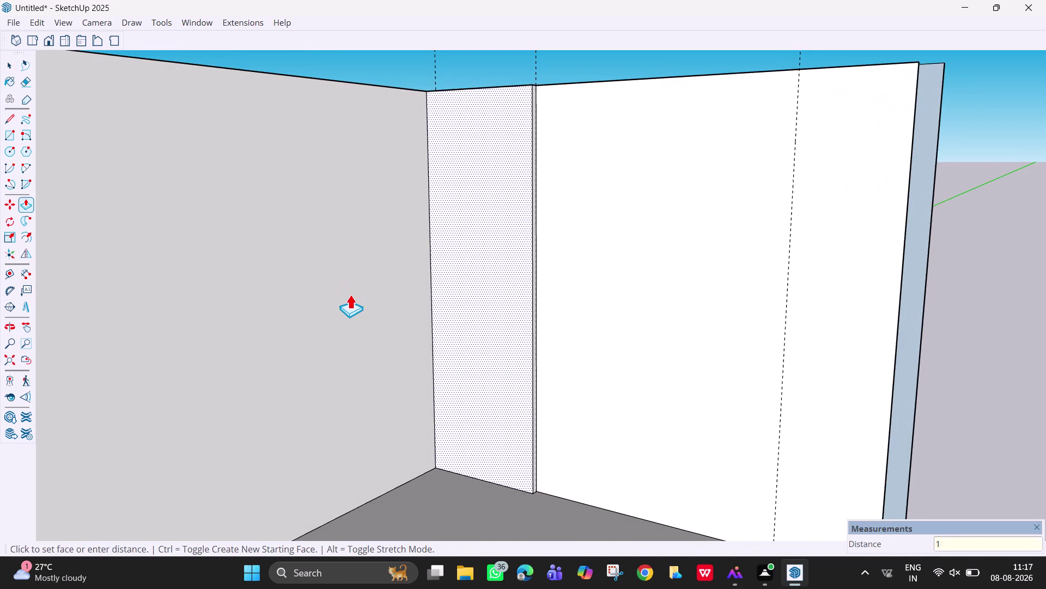
text(8mm)
key(Return)
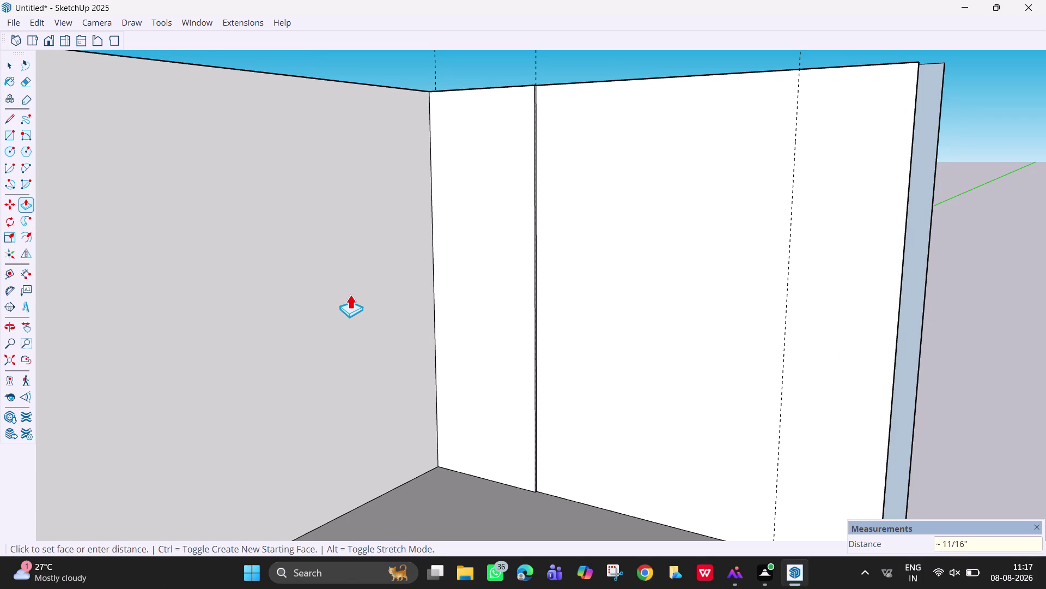
Orbit and zoom to inspect the projecting panel's edge.
scroll(up, 3)
middle_drag(540, 249, 505, 253)
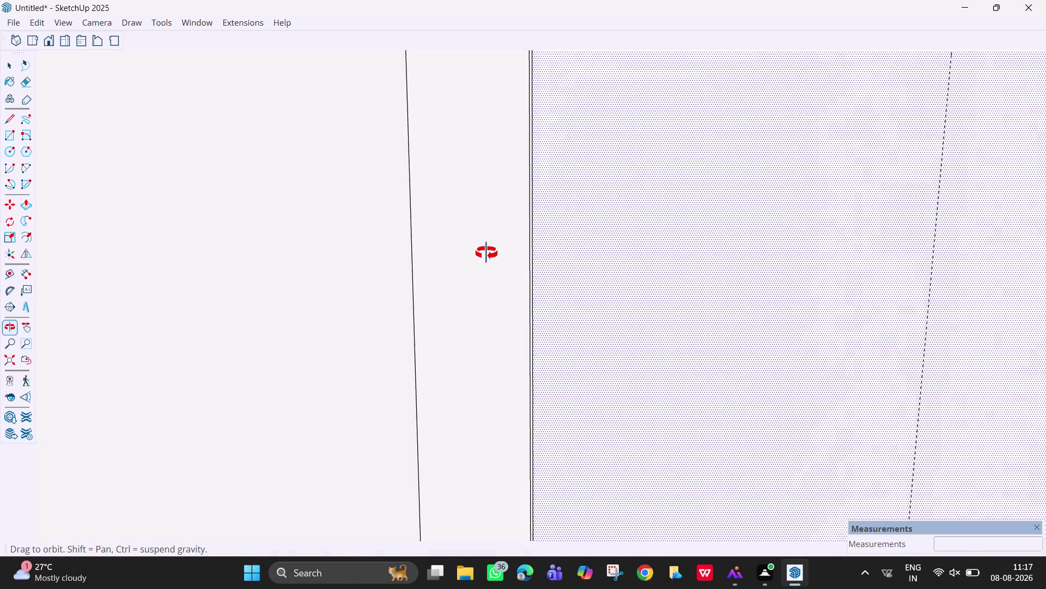
middle_drag(504, 253, 559, 252)
scroll(down, 3)
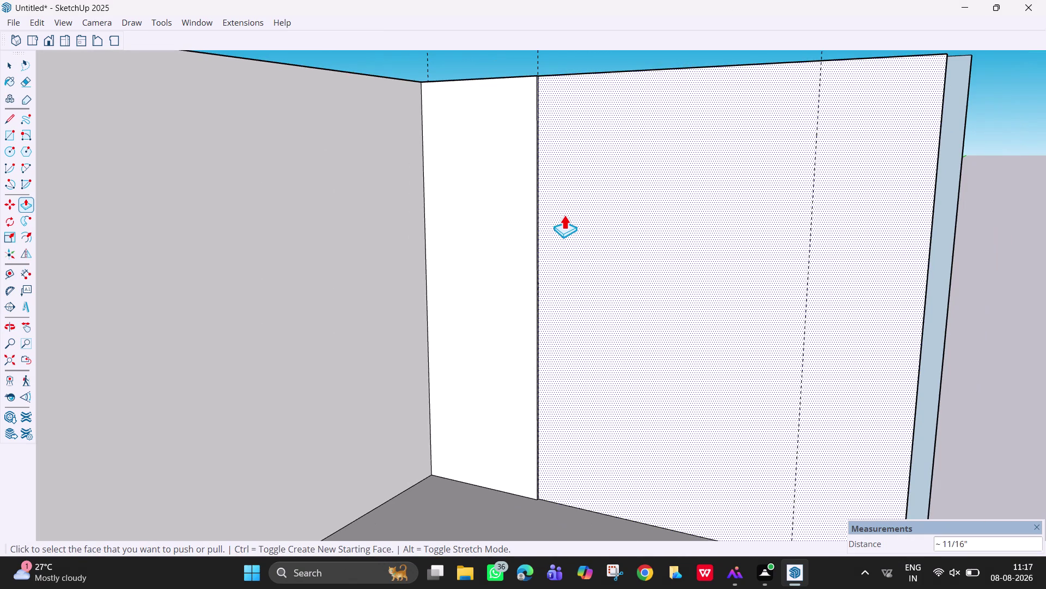